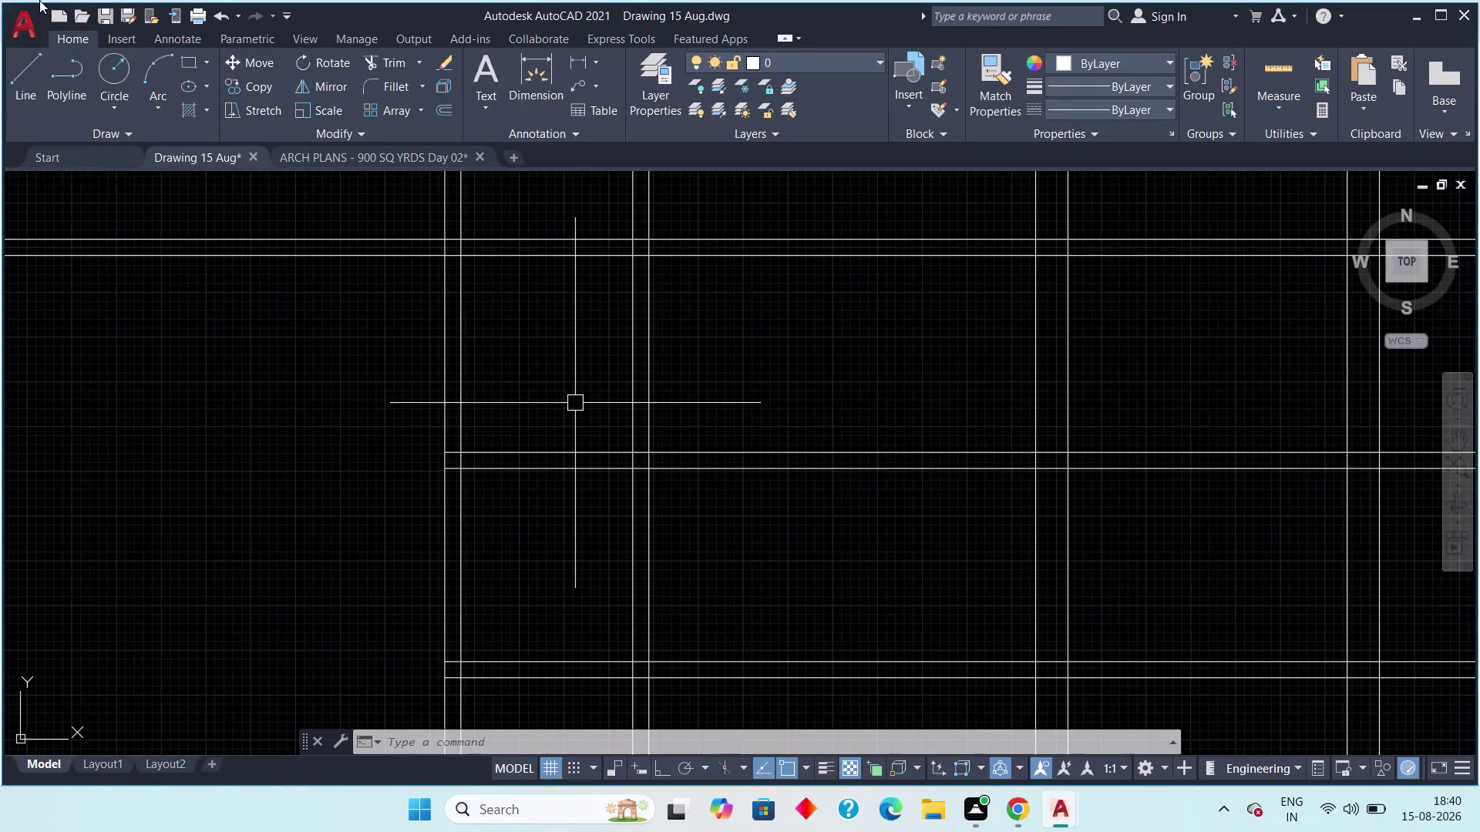
View the ARCH PLANS reference, return to Drawing 15 Aug, and clear active commands.
click(337, 150)
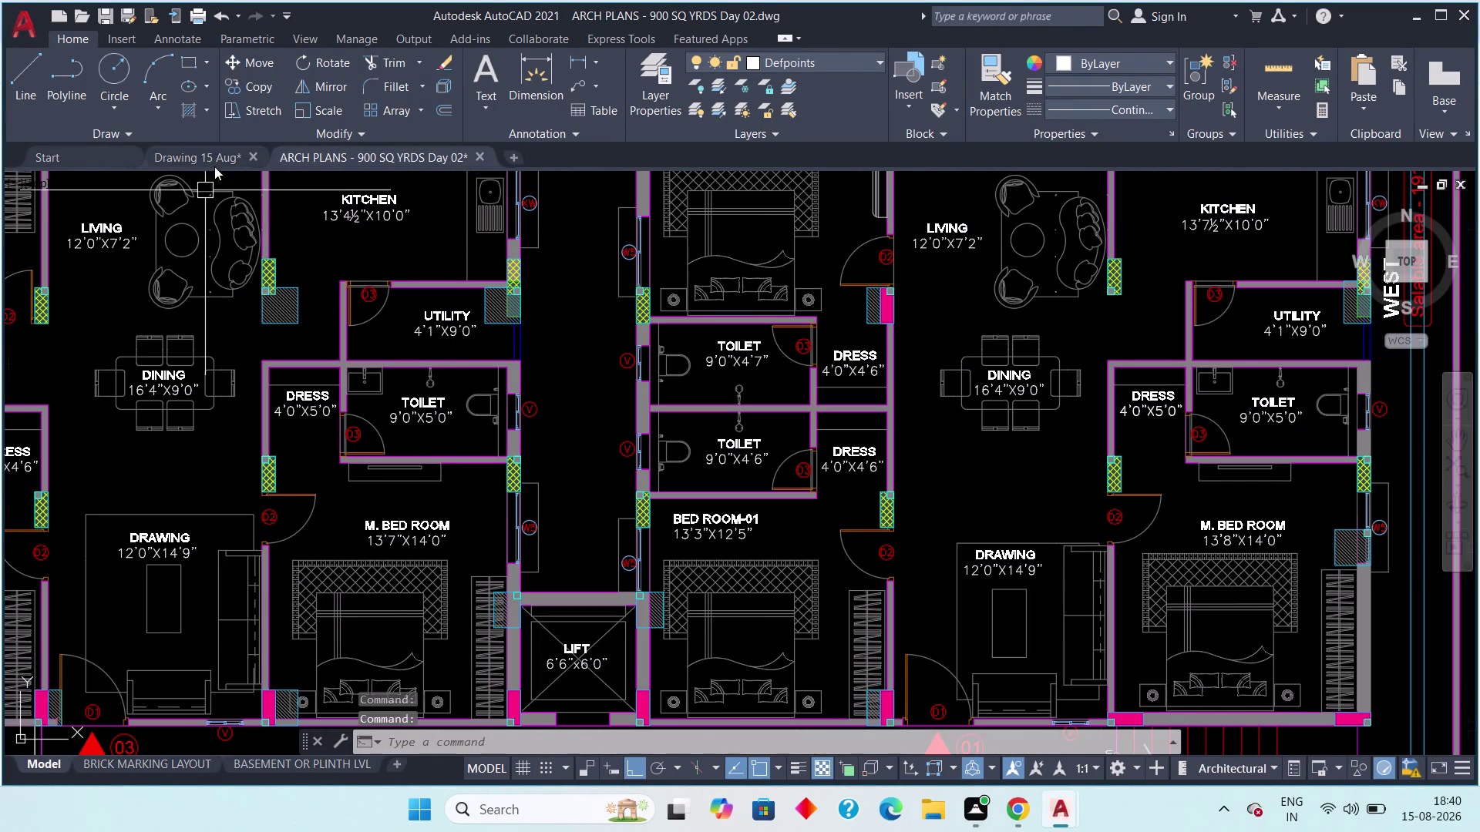
click(202, 149)
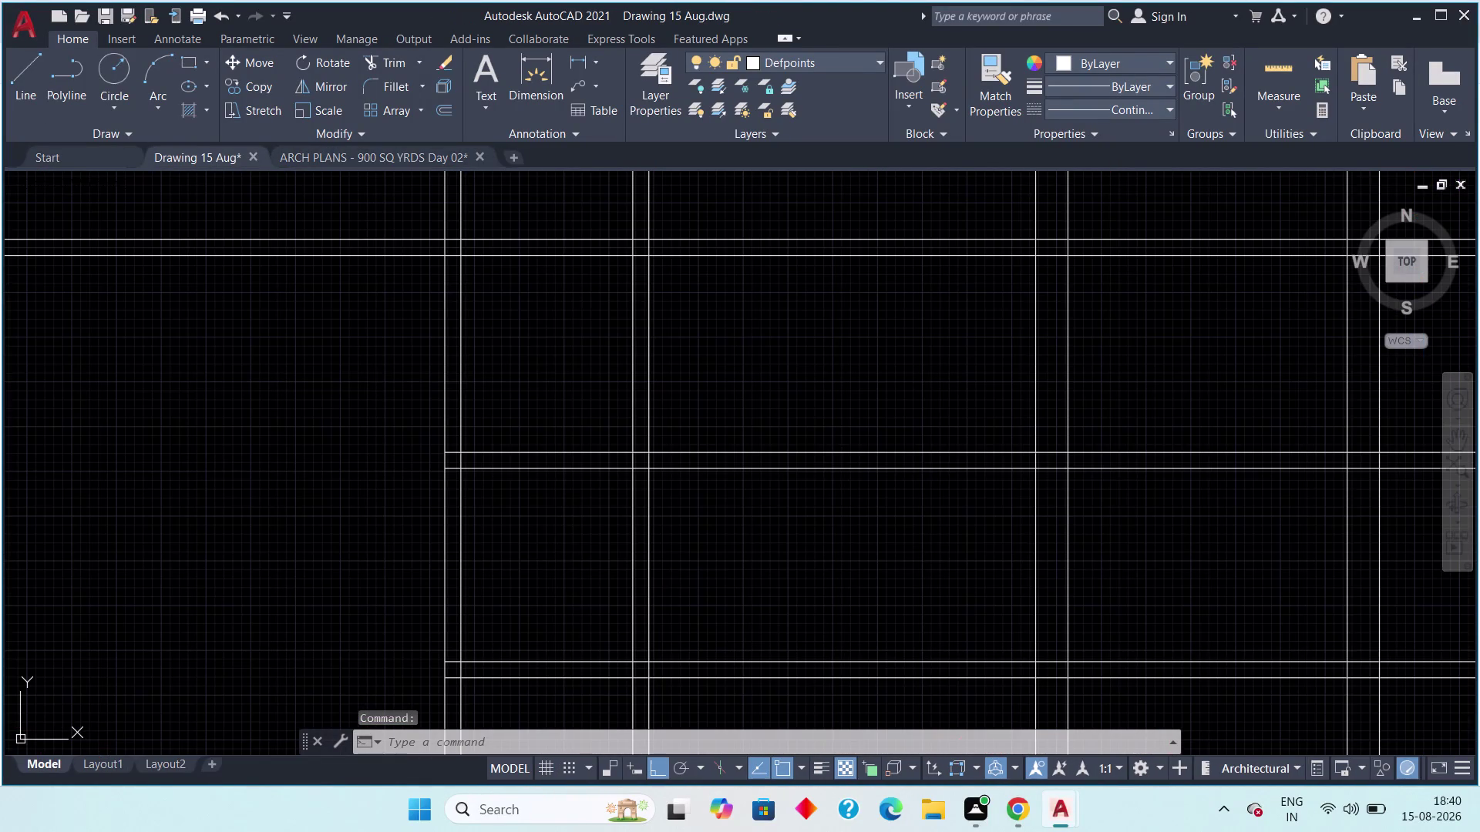
middle_drag(579, 386, 521, 418)
scroll(down, 3)
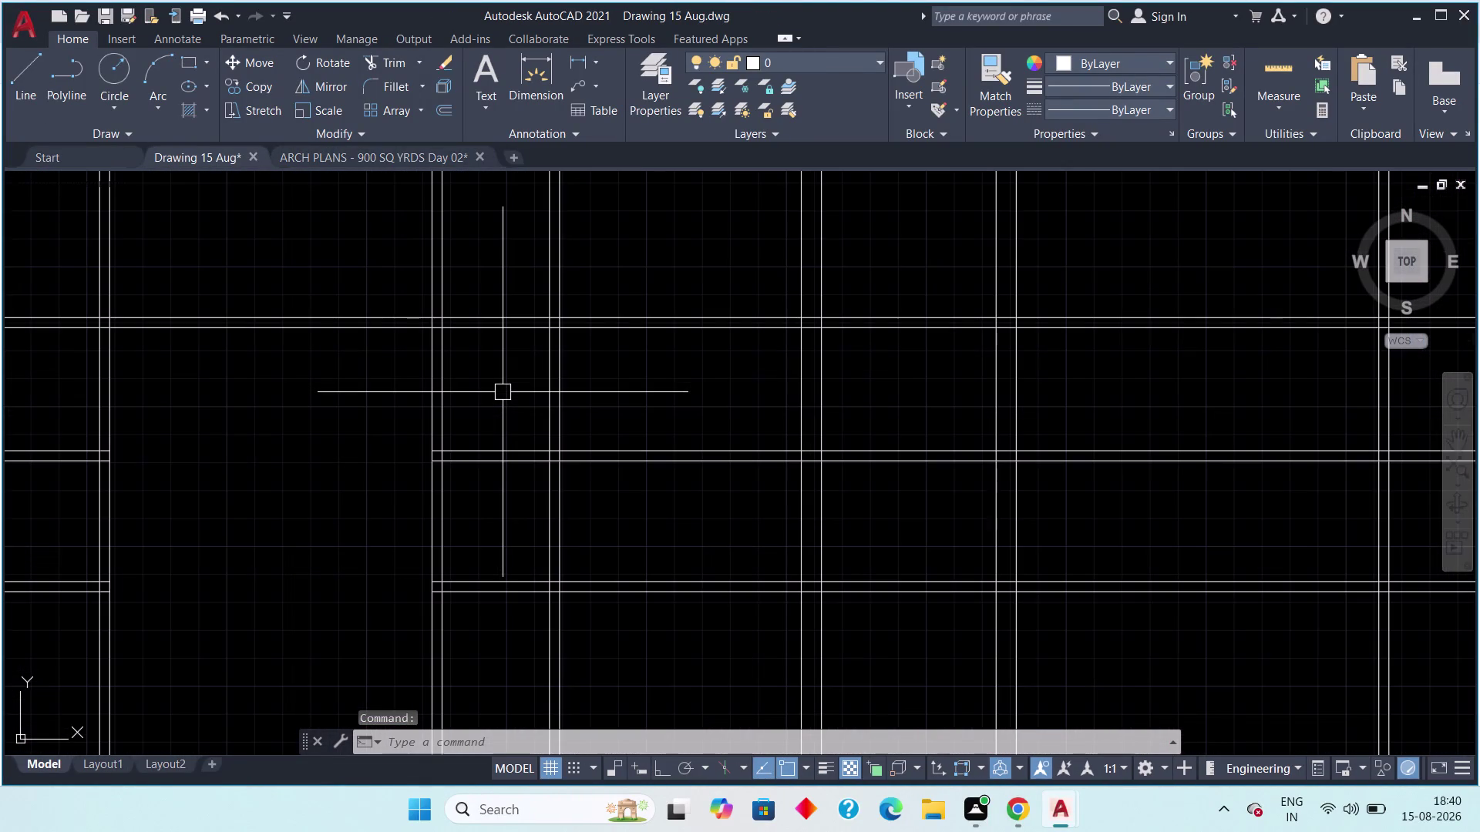
key(Escape)
key(Escape)
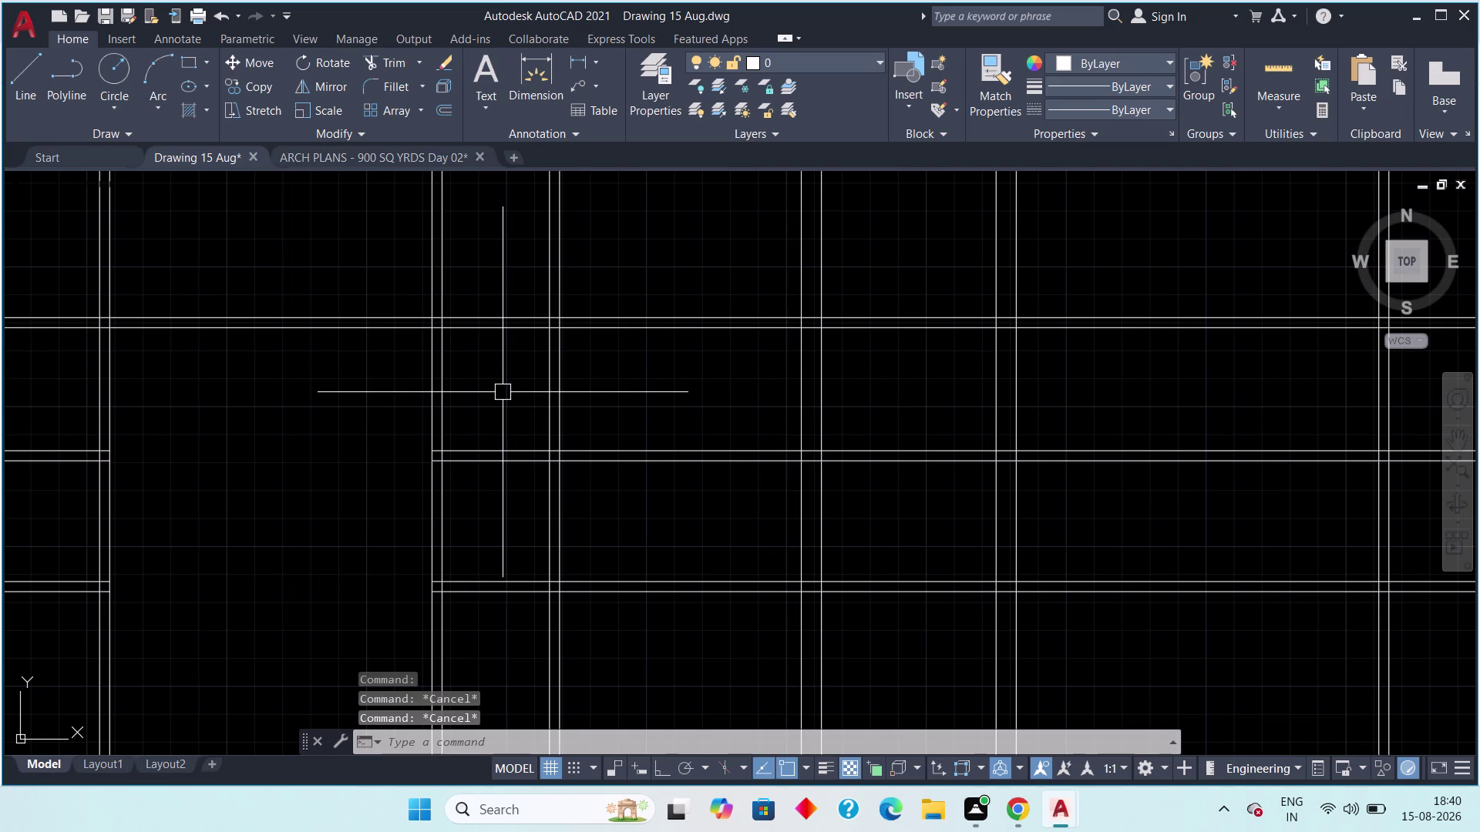
Start TR and fence-trim the crossing wall lines at the first few junctions.
text(tr)
key(space)
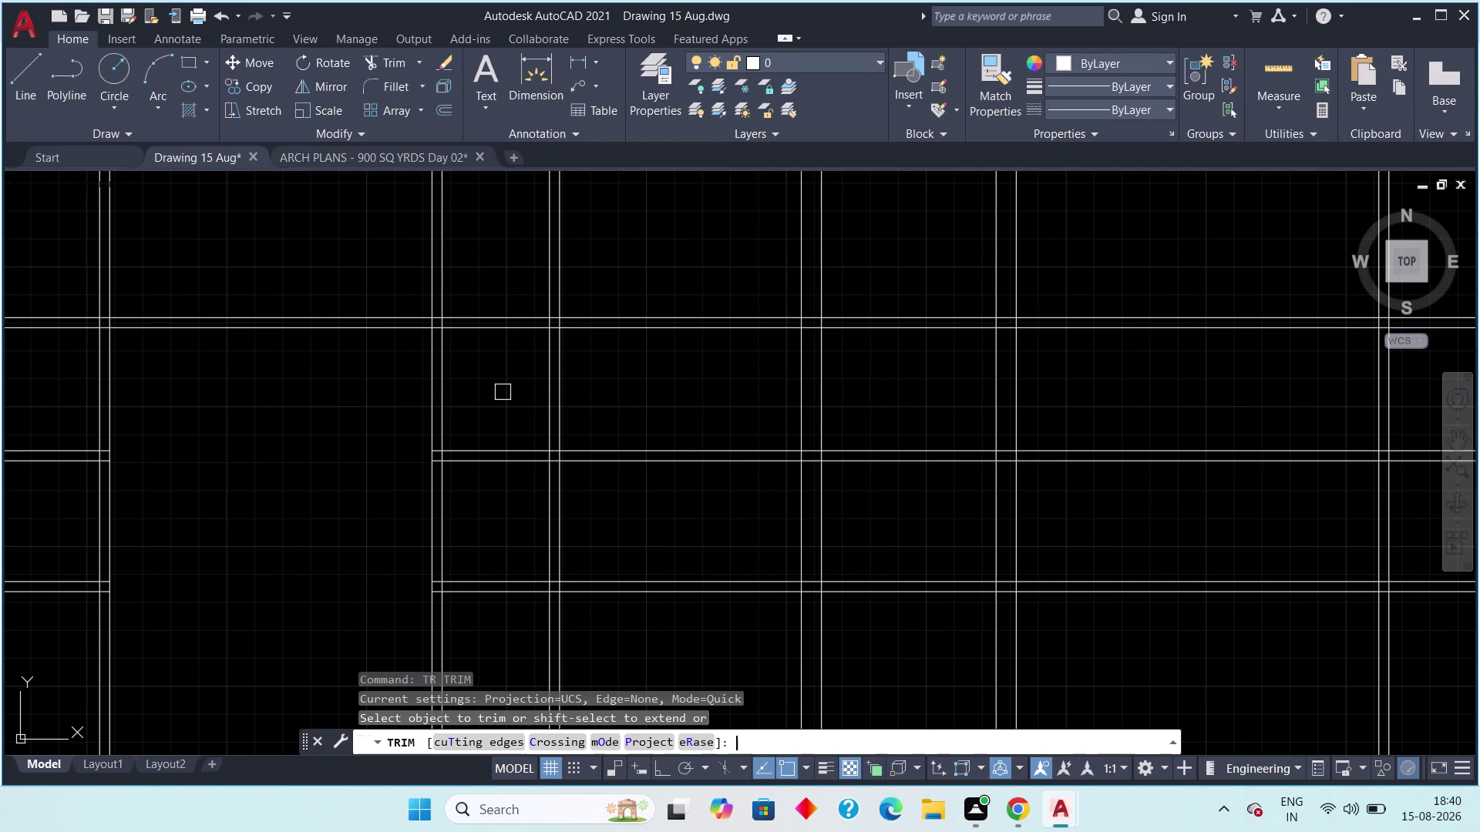
click(497, 286)
click(490, 339)
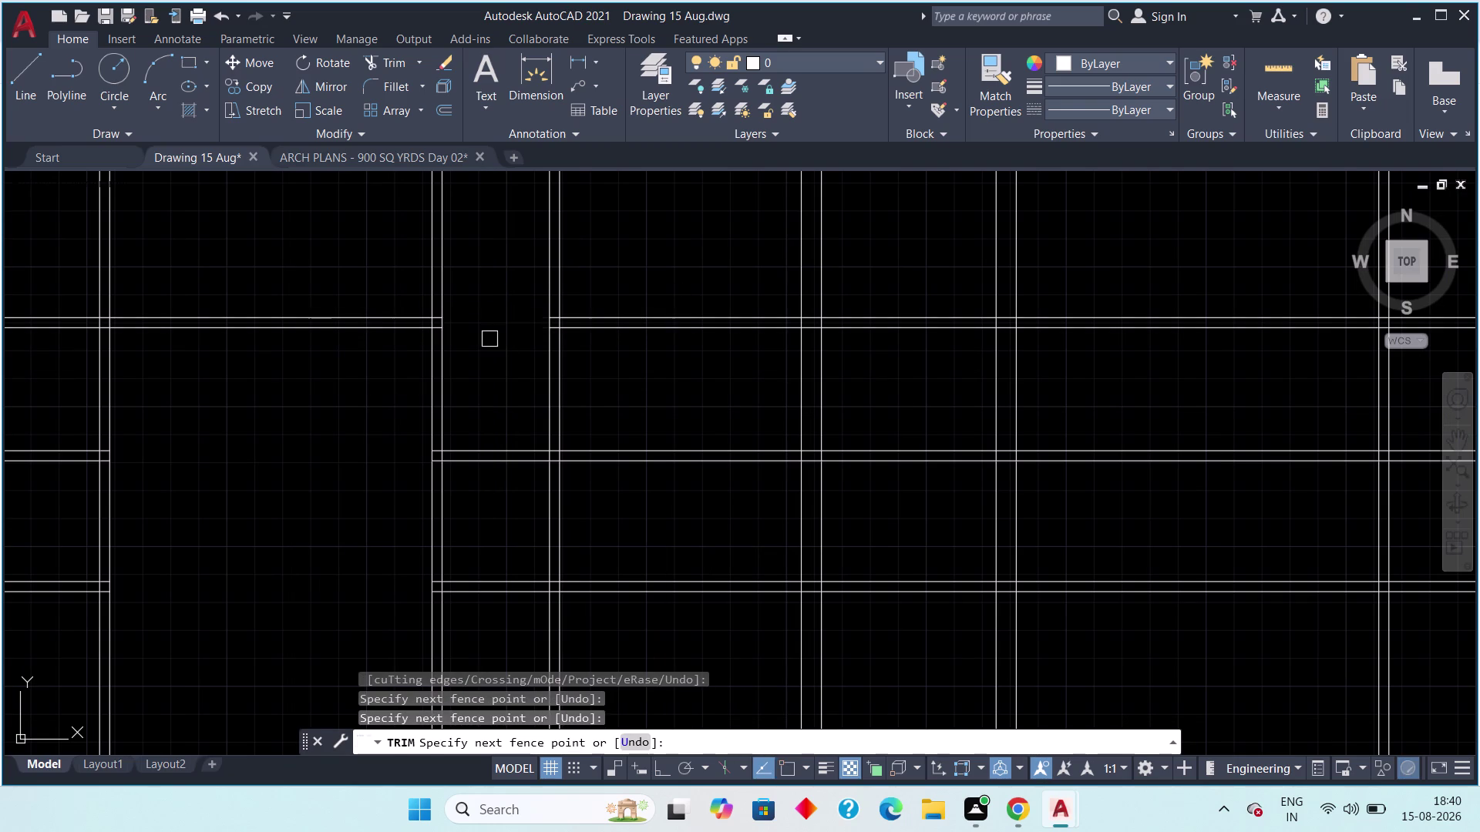
click(496, 517)
click(496, 636)
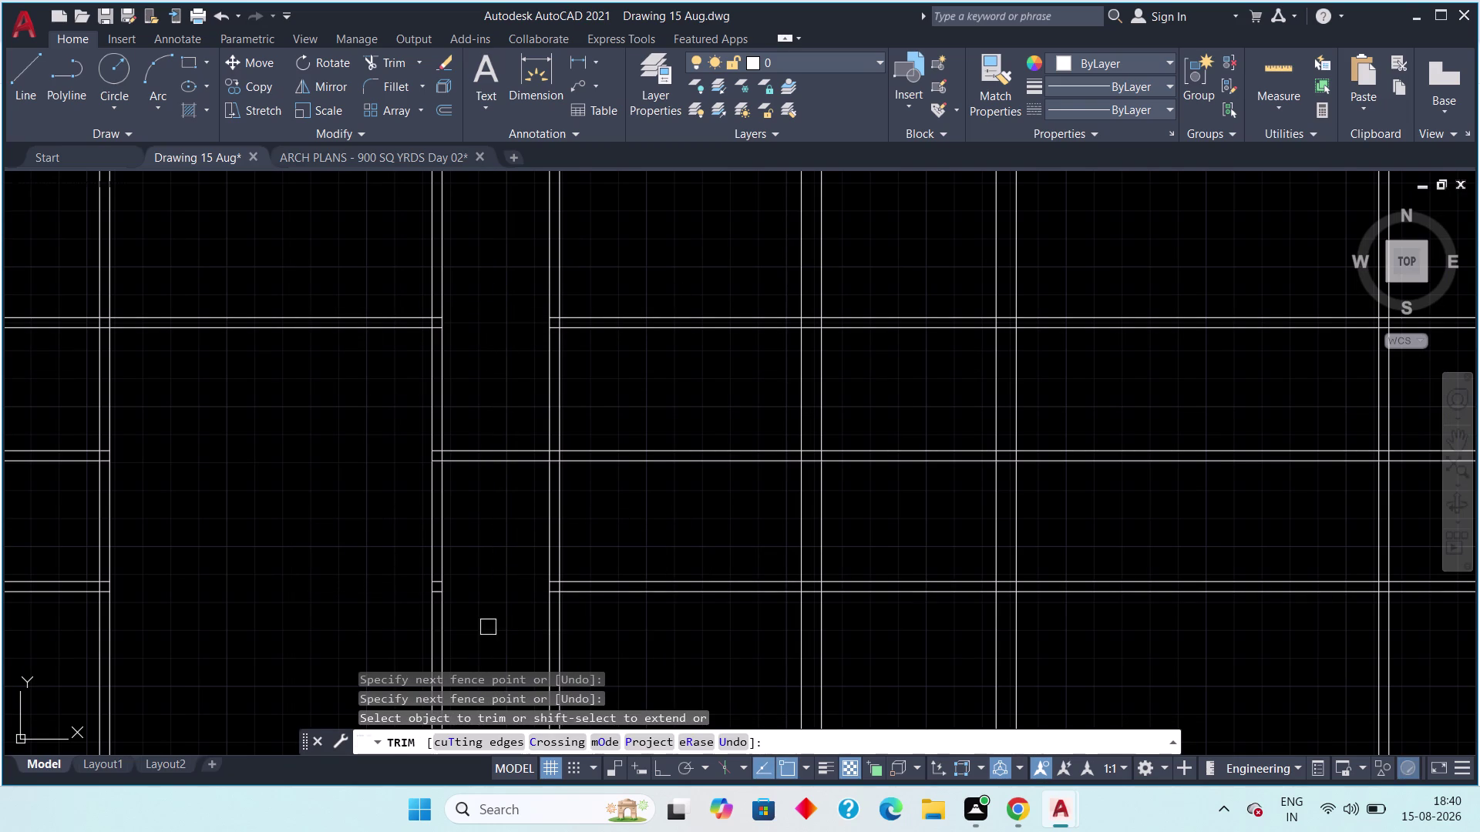
scroll(up, 3)
click(447, 560)
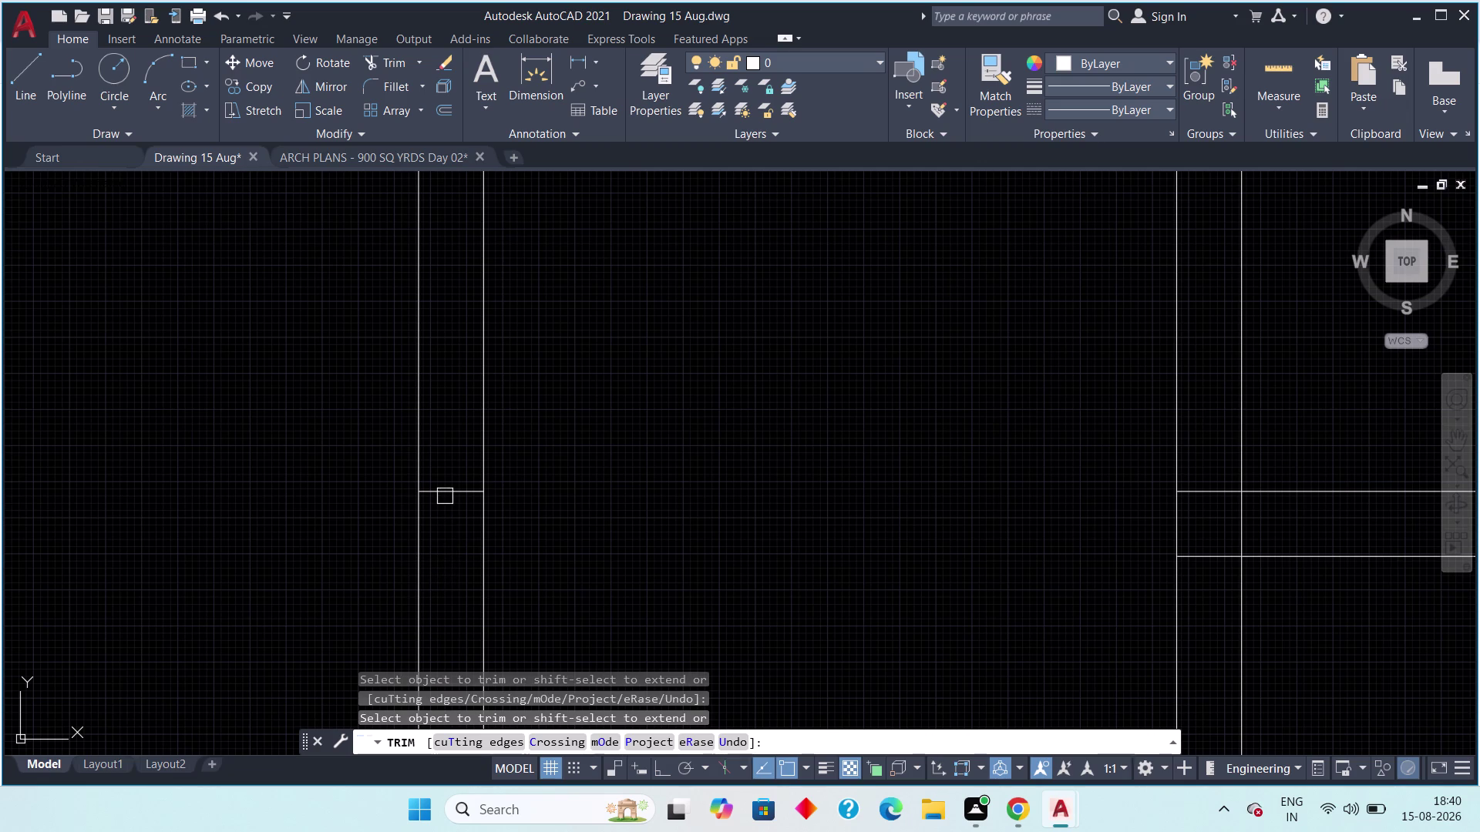
click(444, 493)
scroll(down, 3)
middle_drag(531, 413, 536, 600)
scroll(down, 3)
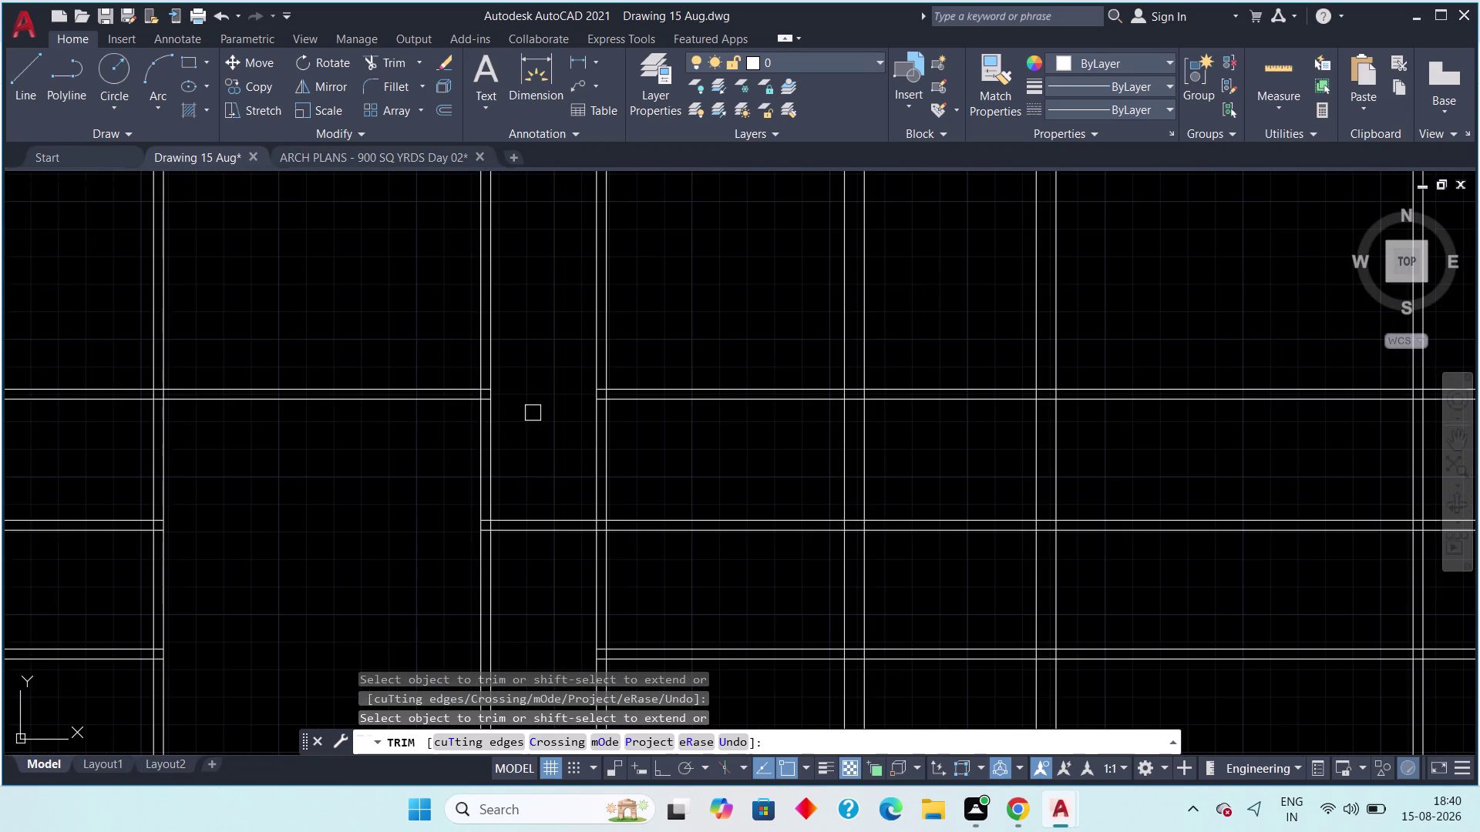
scroll(up, 3)
click(466, 341)
click(465, 383)
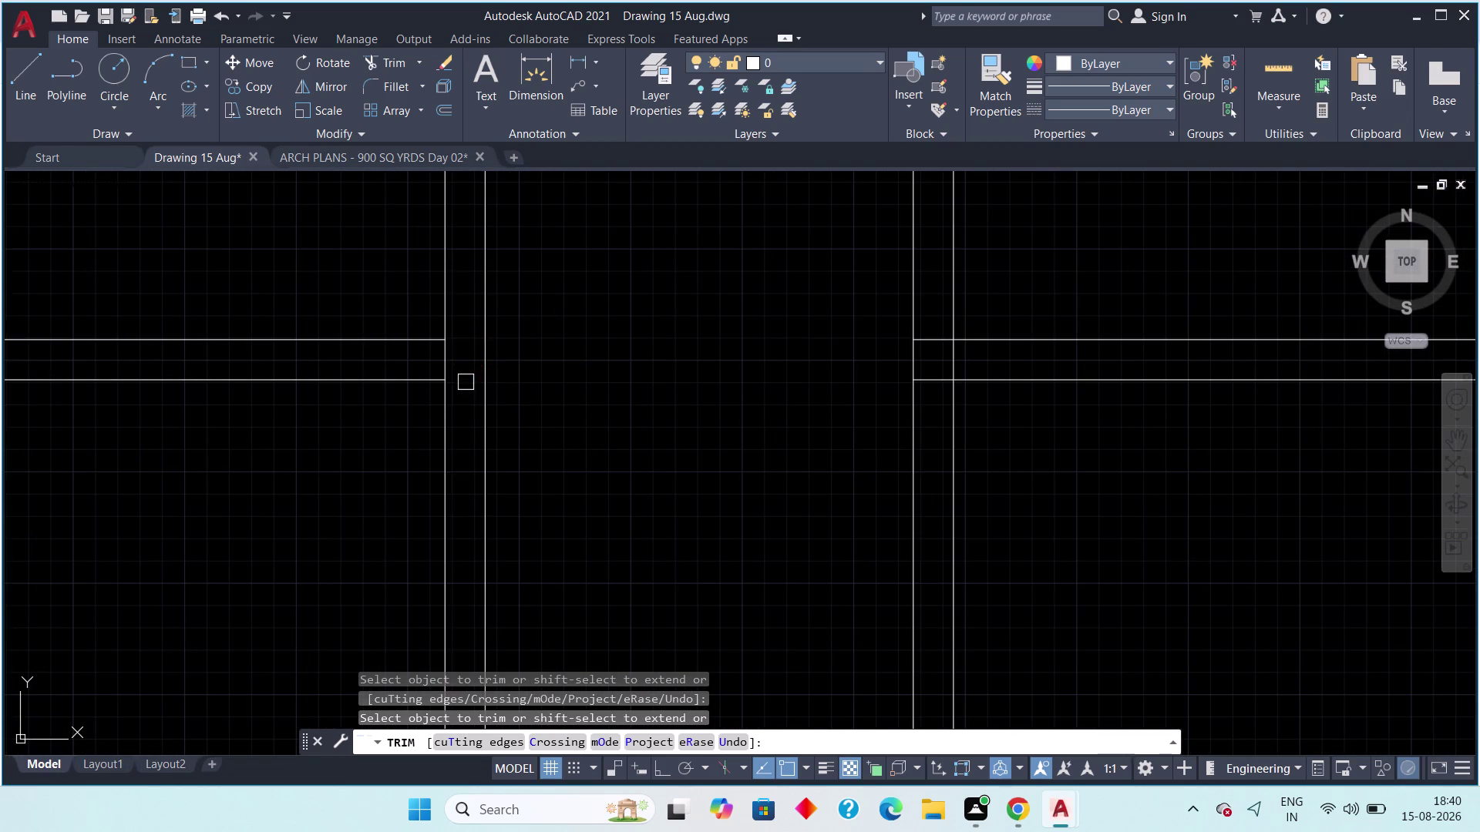
Cut the overlapping wall segments at the next junctions, opening a T-junction.
scroll(down, 3)
middle_drag(543, 460, 571, 390)
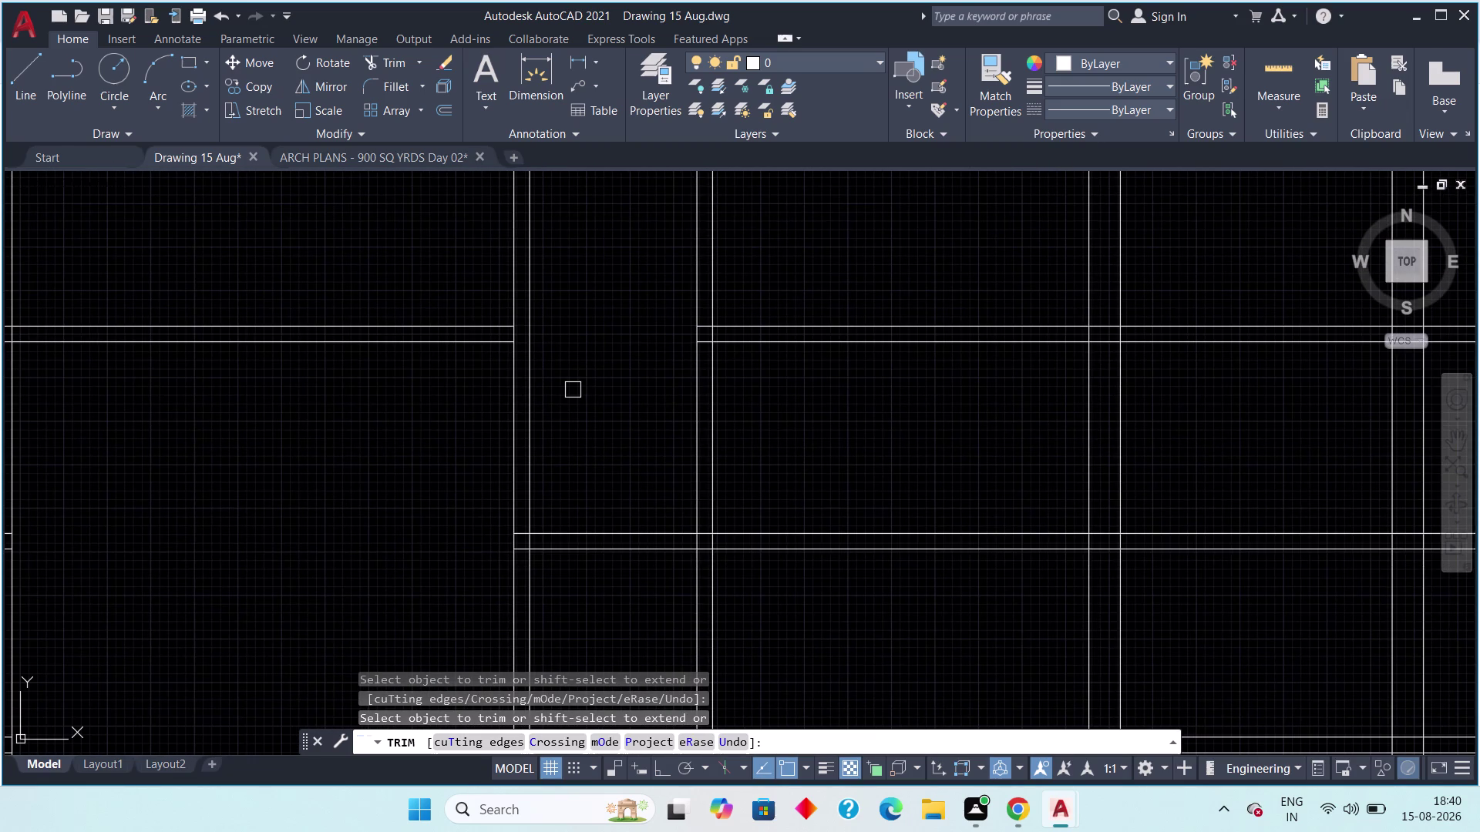
scroll(up, 3)
click(468, 344)
scroll(down, 3)
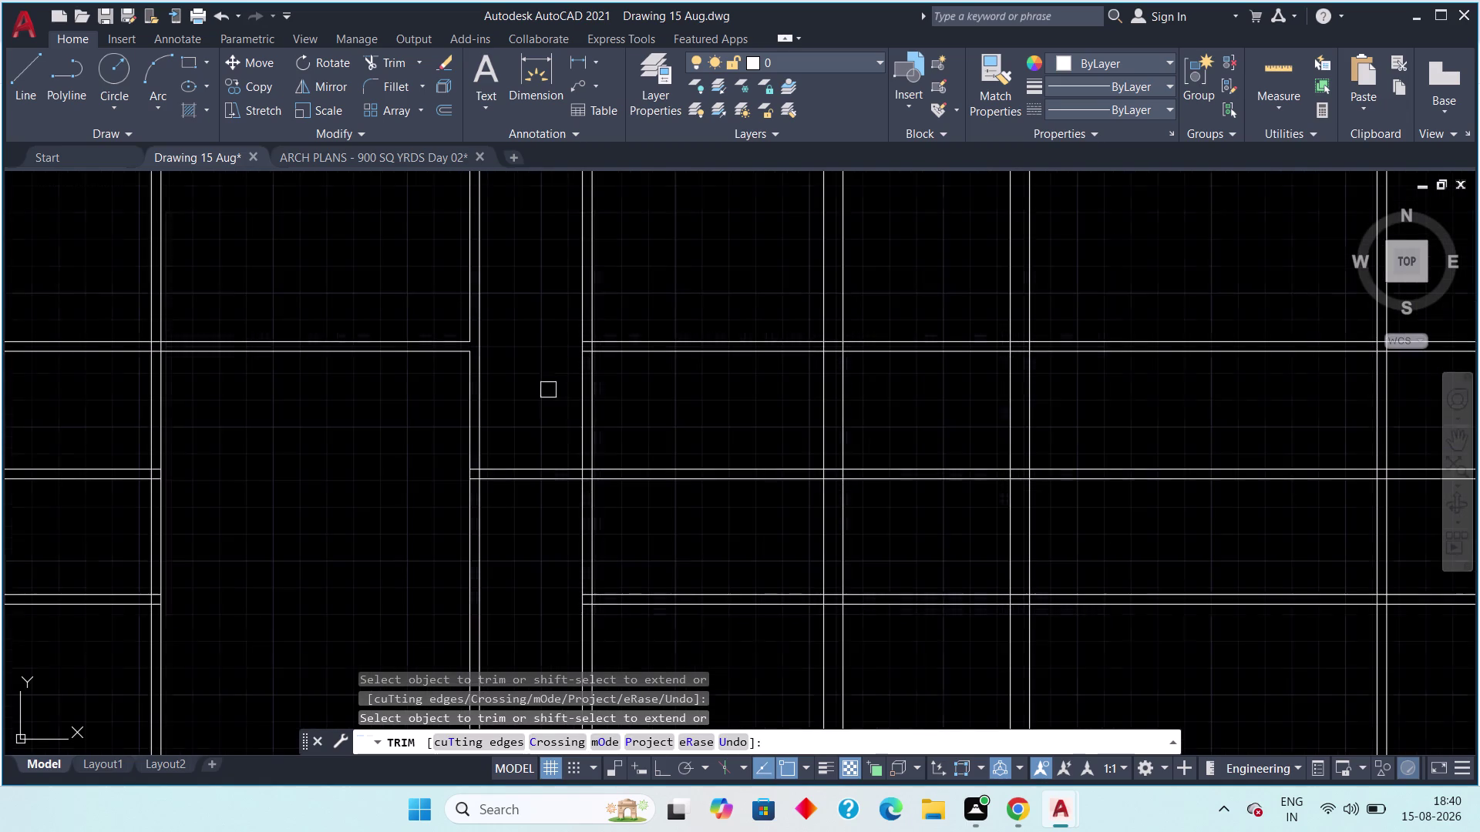
middle_drag(547, 405, 520, 252)
middle_drag(482, 363, 459, 485)
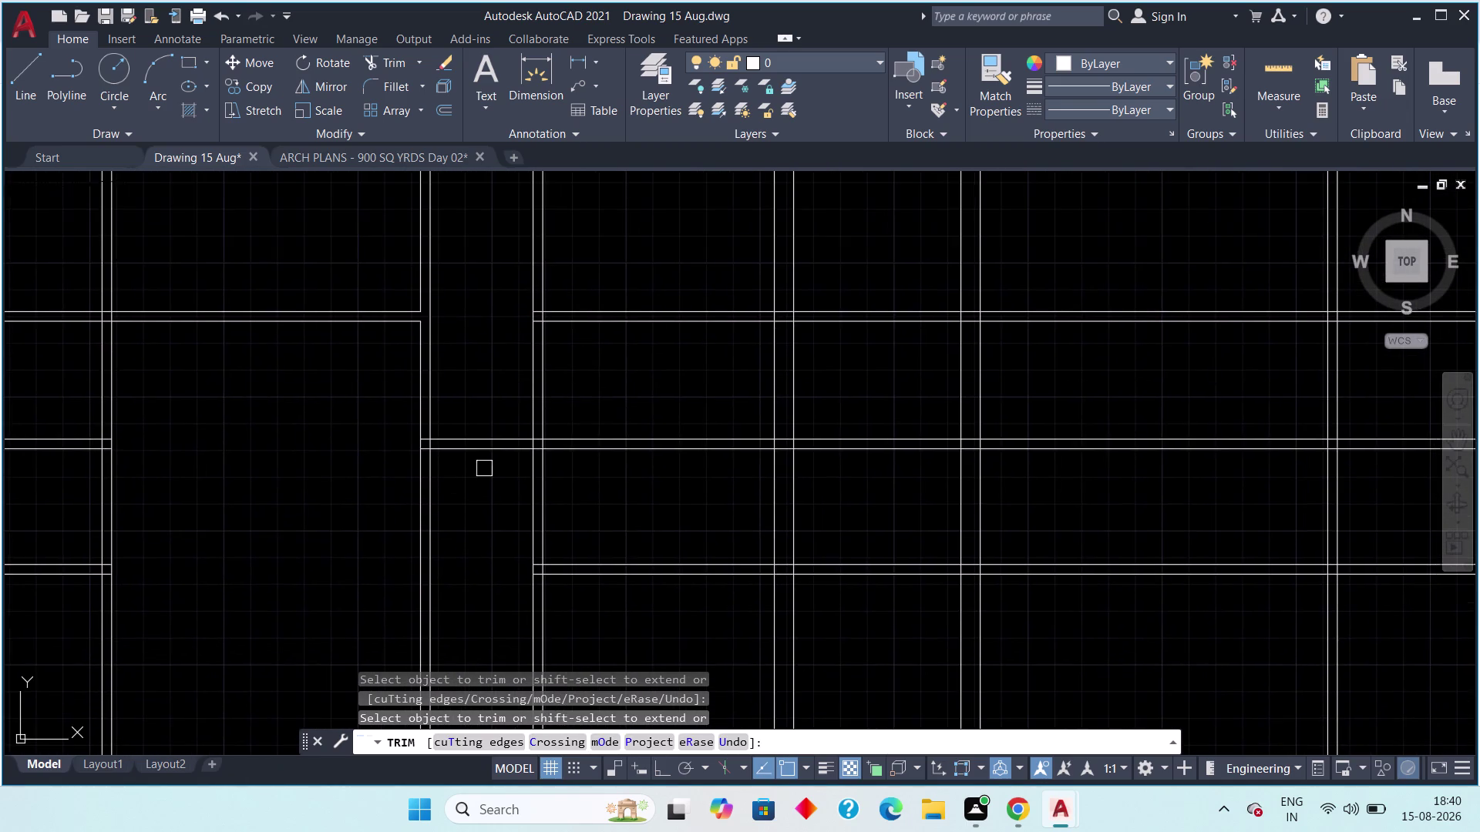
scroll(up, 3)
drag(674, 413, 659, 412)
click(527, 420)
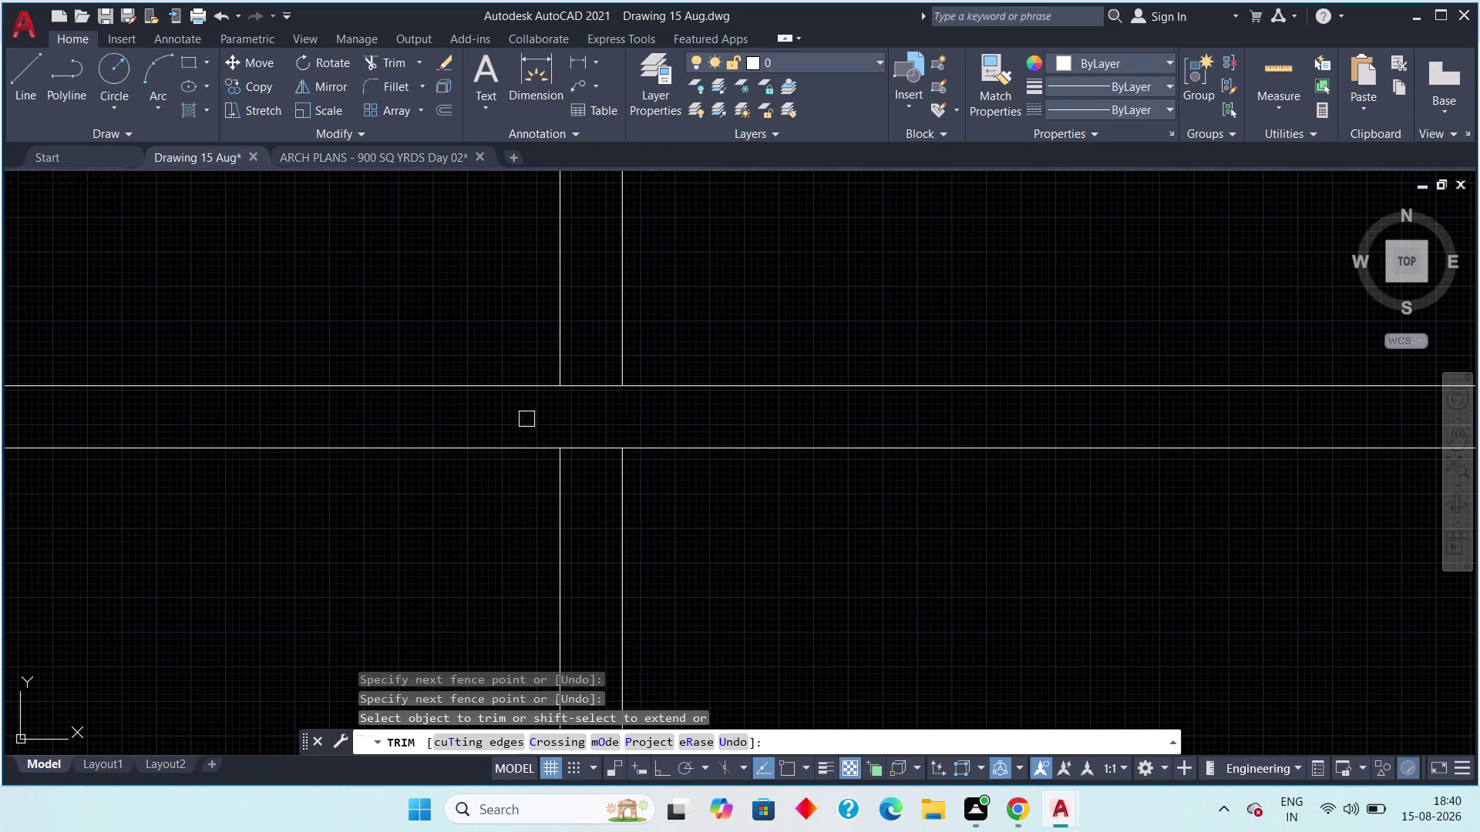
click(585, 345)
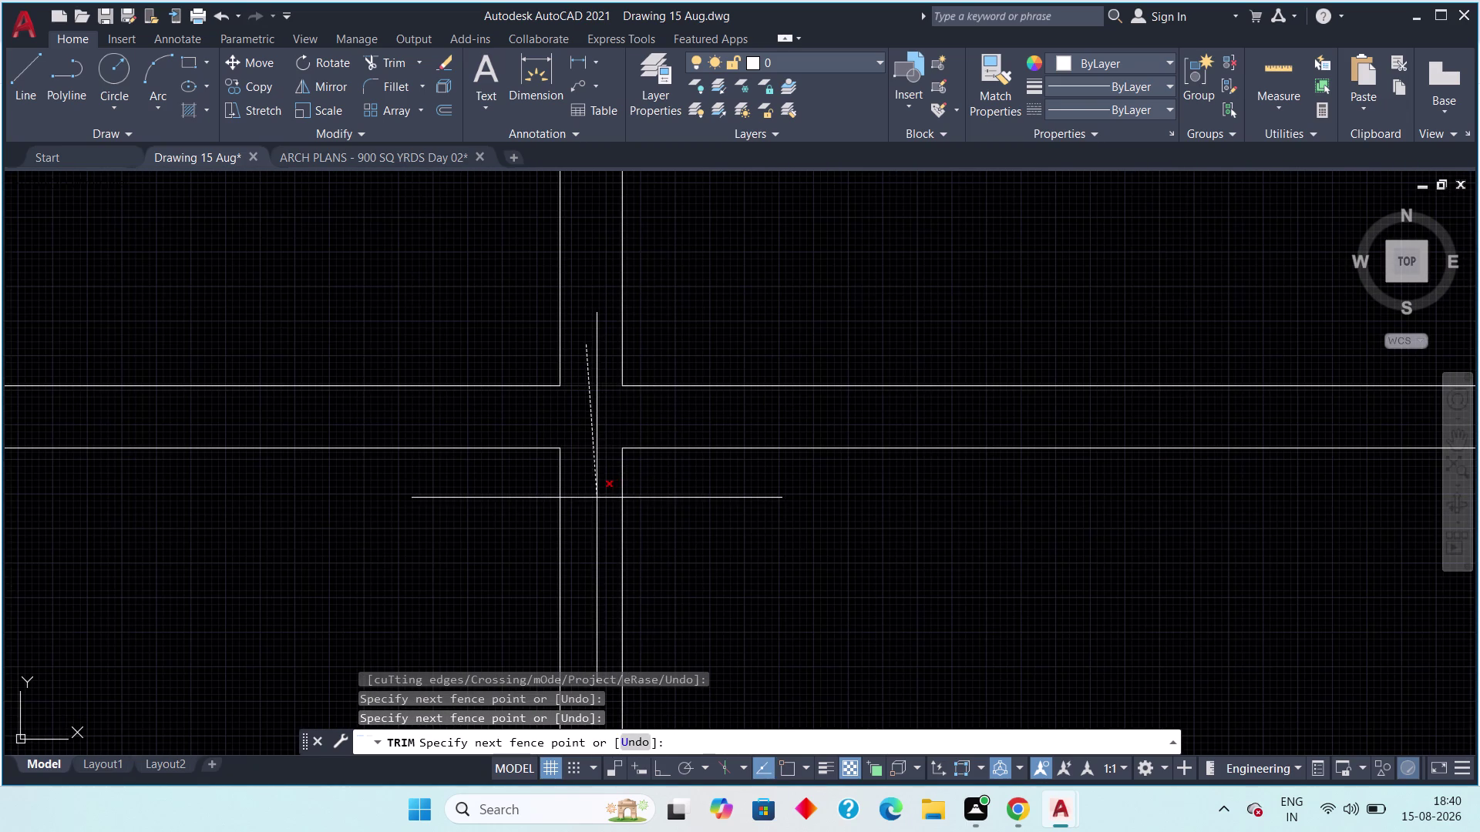
click(596, 498)
scroll(down, 3)
middle_drag(663, 303, 677, 394)
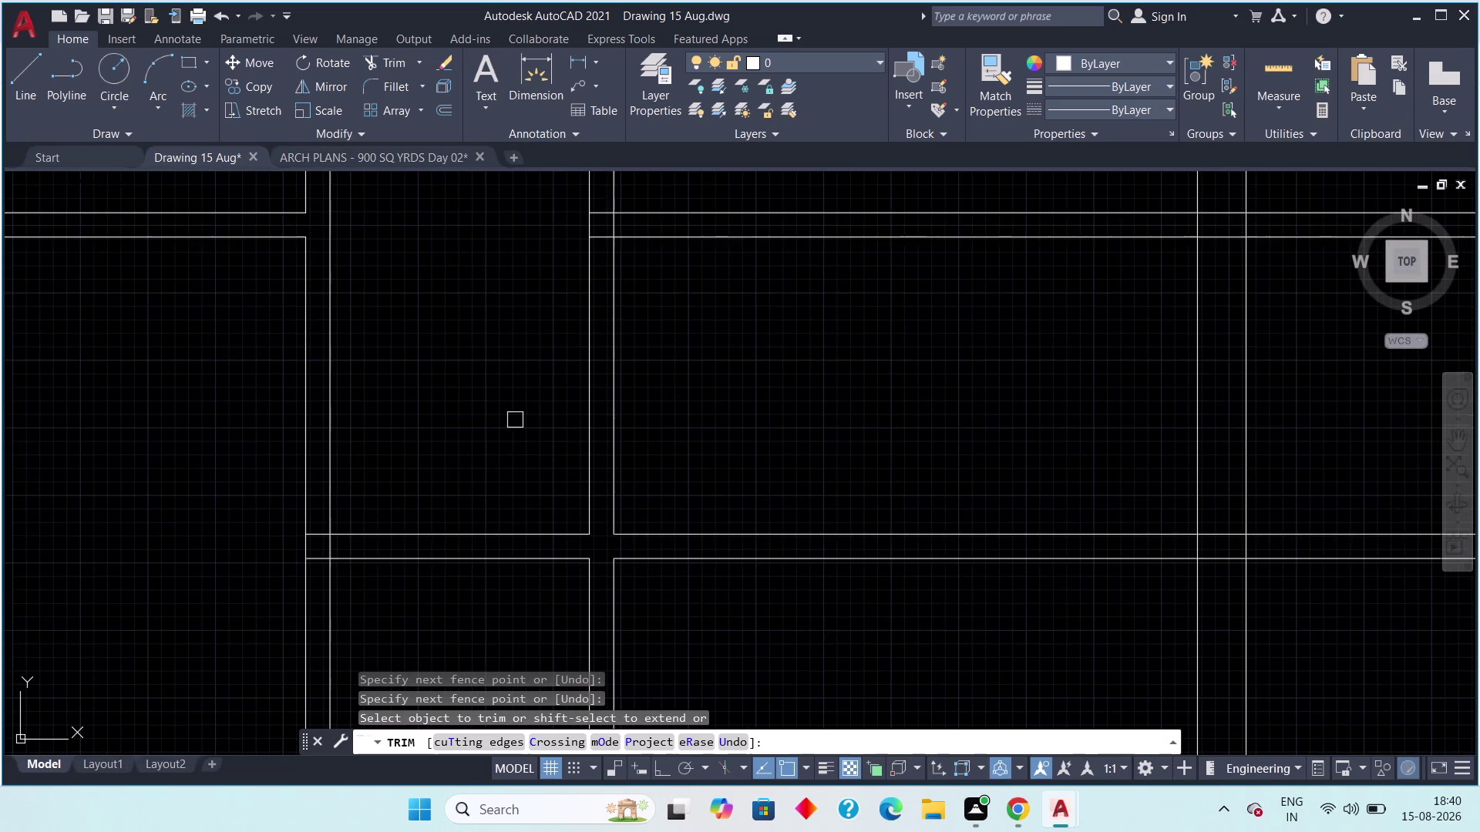
scroll(up, 3)
middle_drag(366, 524, 356, 336)
click(359, 340)
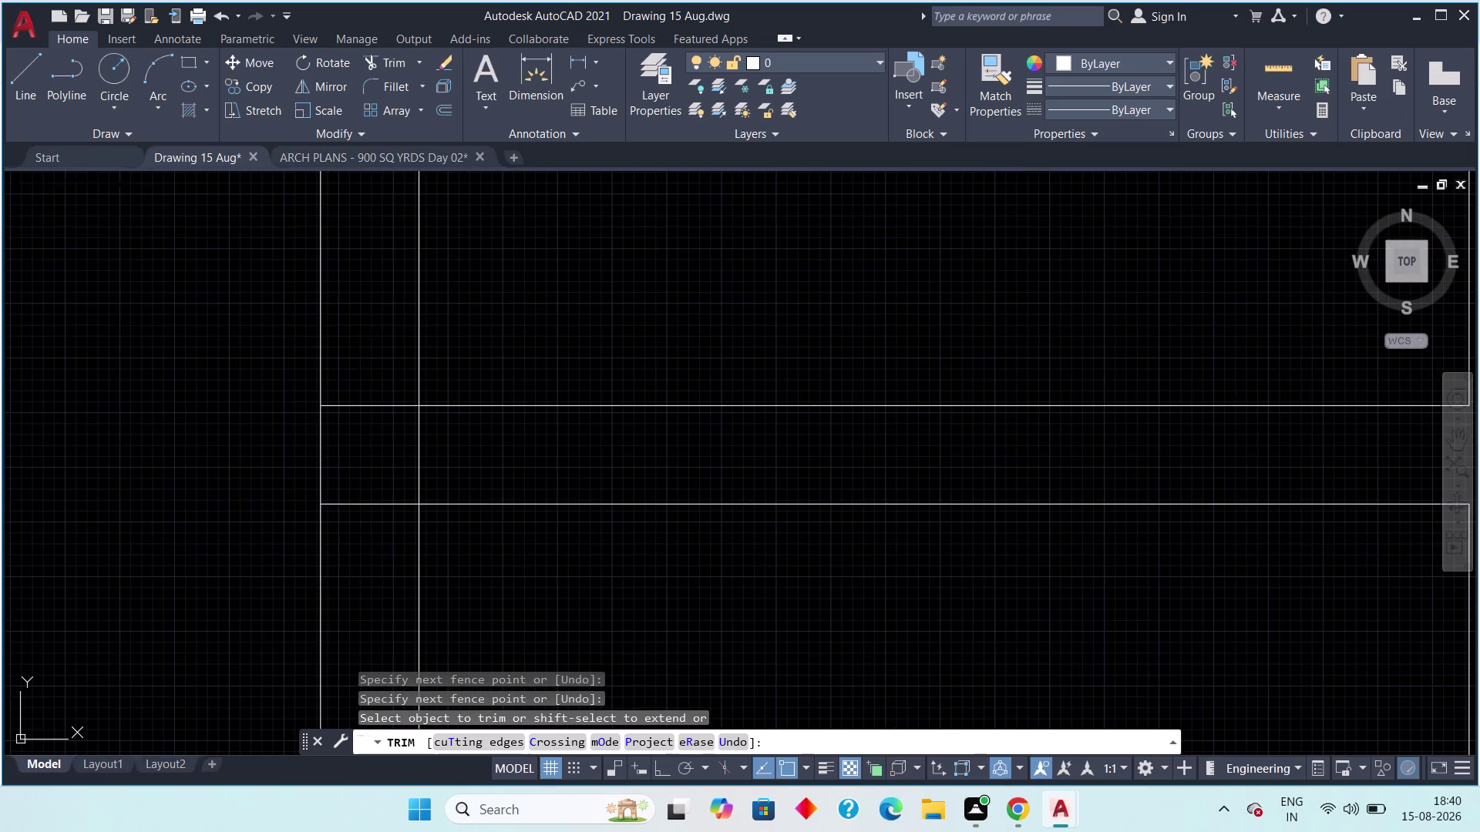
click(365, 536)
click(419, 454)
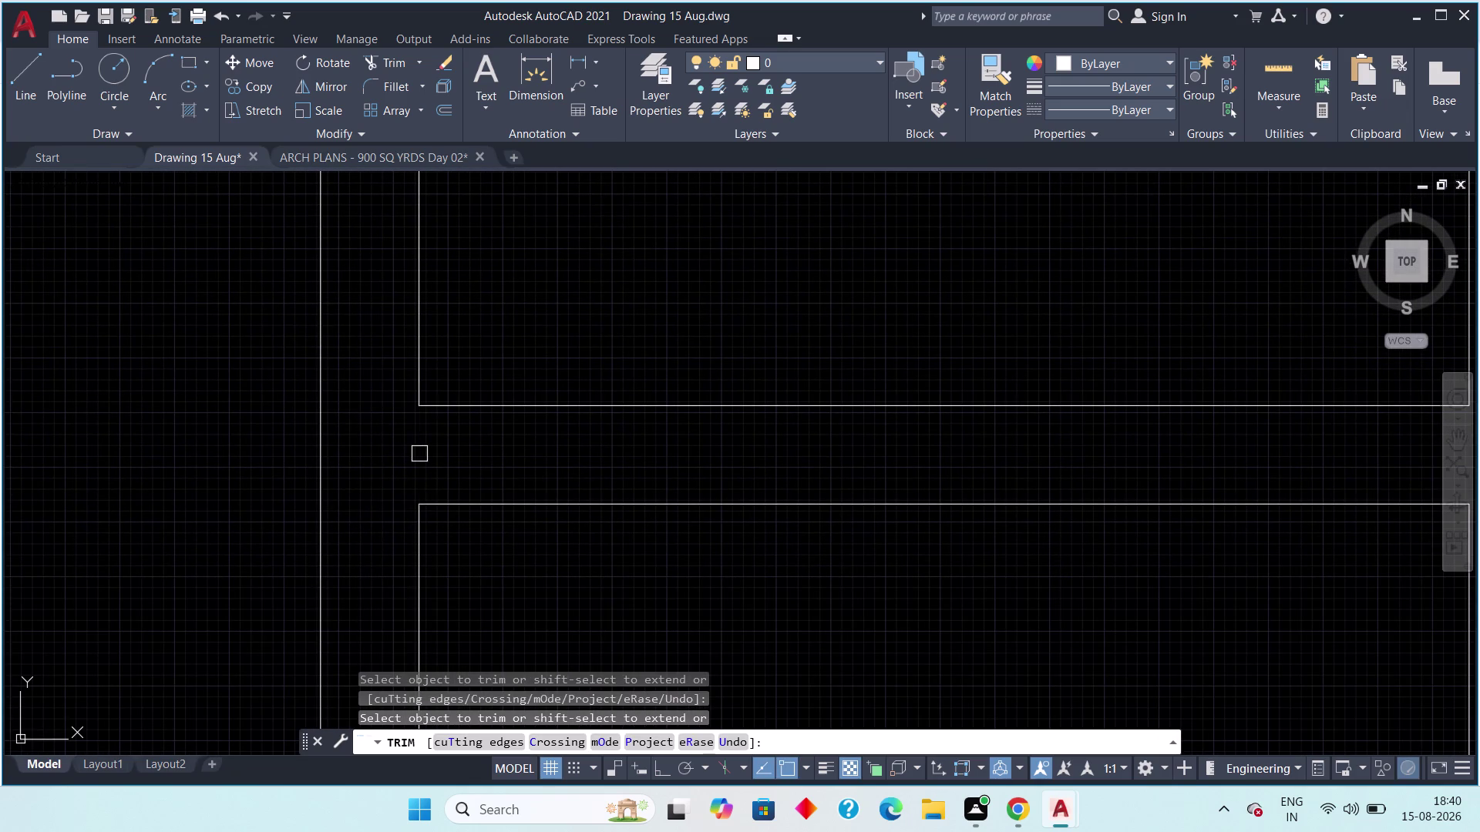
Trim the vertical and crossing segments inside further wall junctions.
scroll(down, 3)
middle_drag(544, 356, 407, 524)
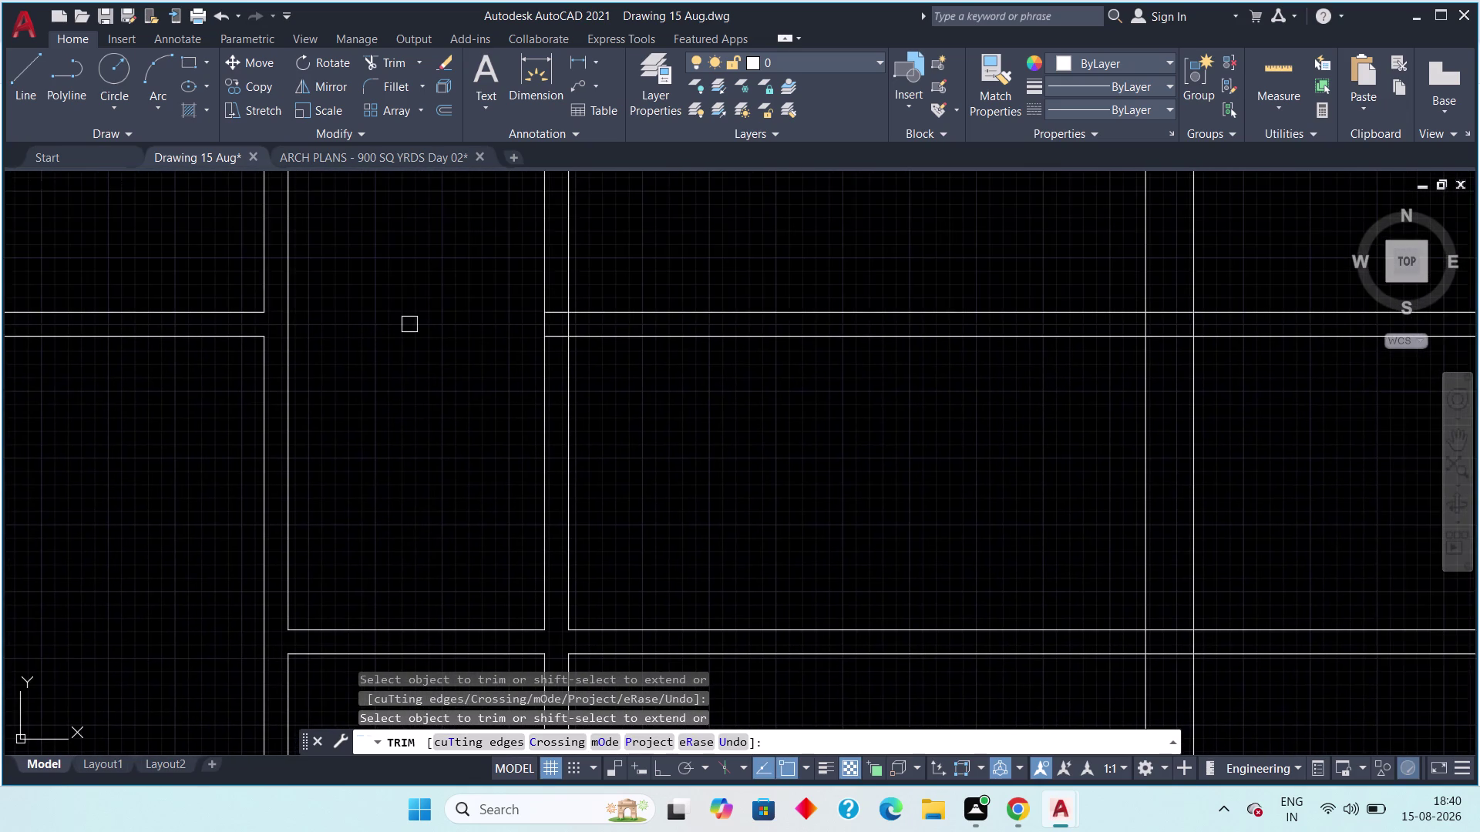
middle_drag(411, 293, 301, 409)
scroll(up, 3)
click(464, 277)
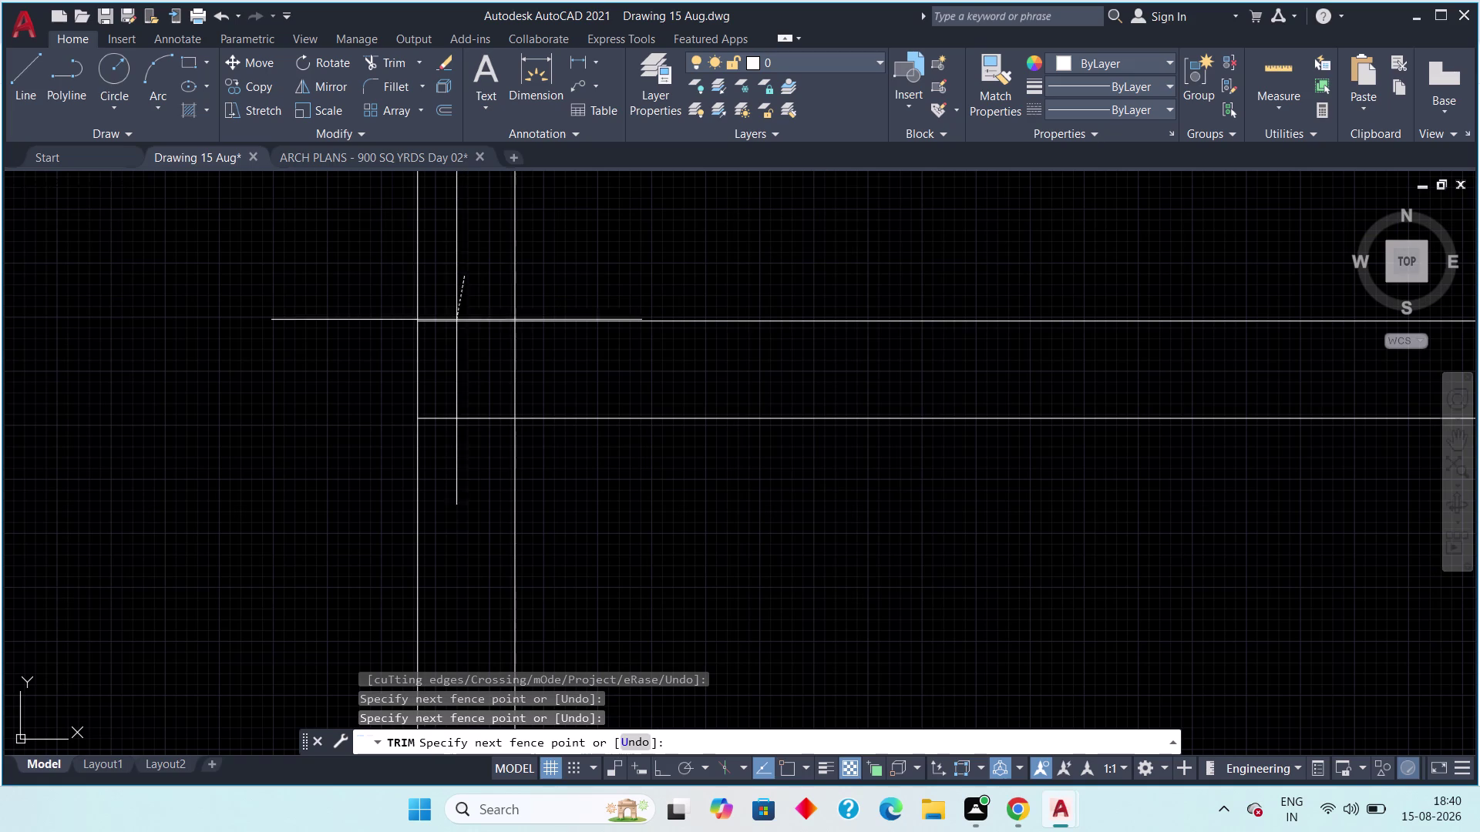
click(465, 447)
click(512, 374)
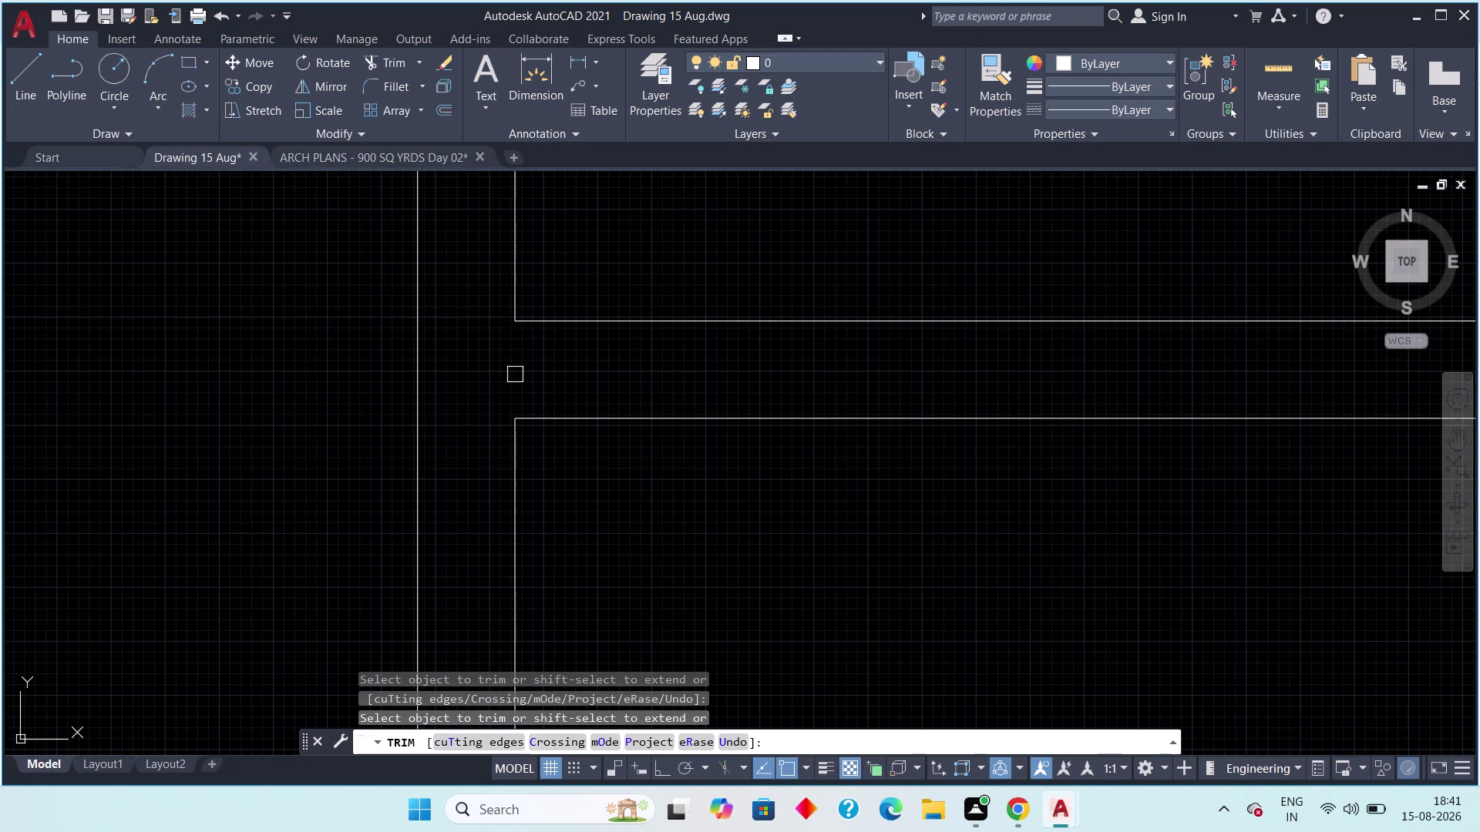
scroll(down, 3)
middle_drag(562, 454, 513, 235)
middle_drag(479, 572, 467, 299)
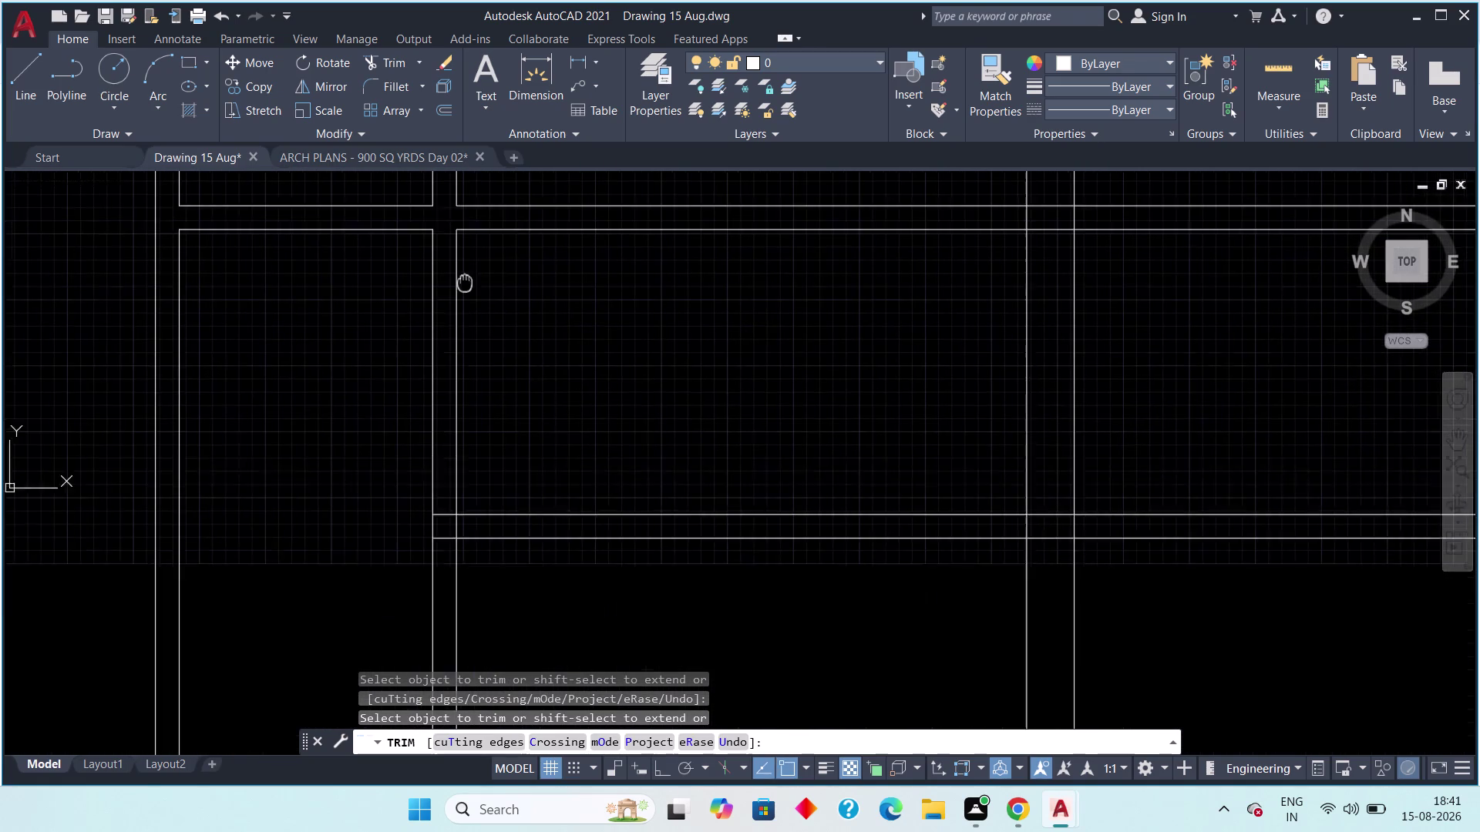
middle_drag(467, 300, 450, 202)
scroll(up, 3)
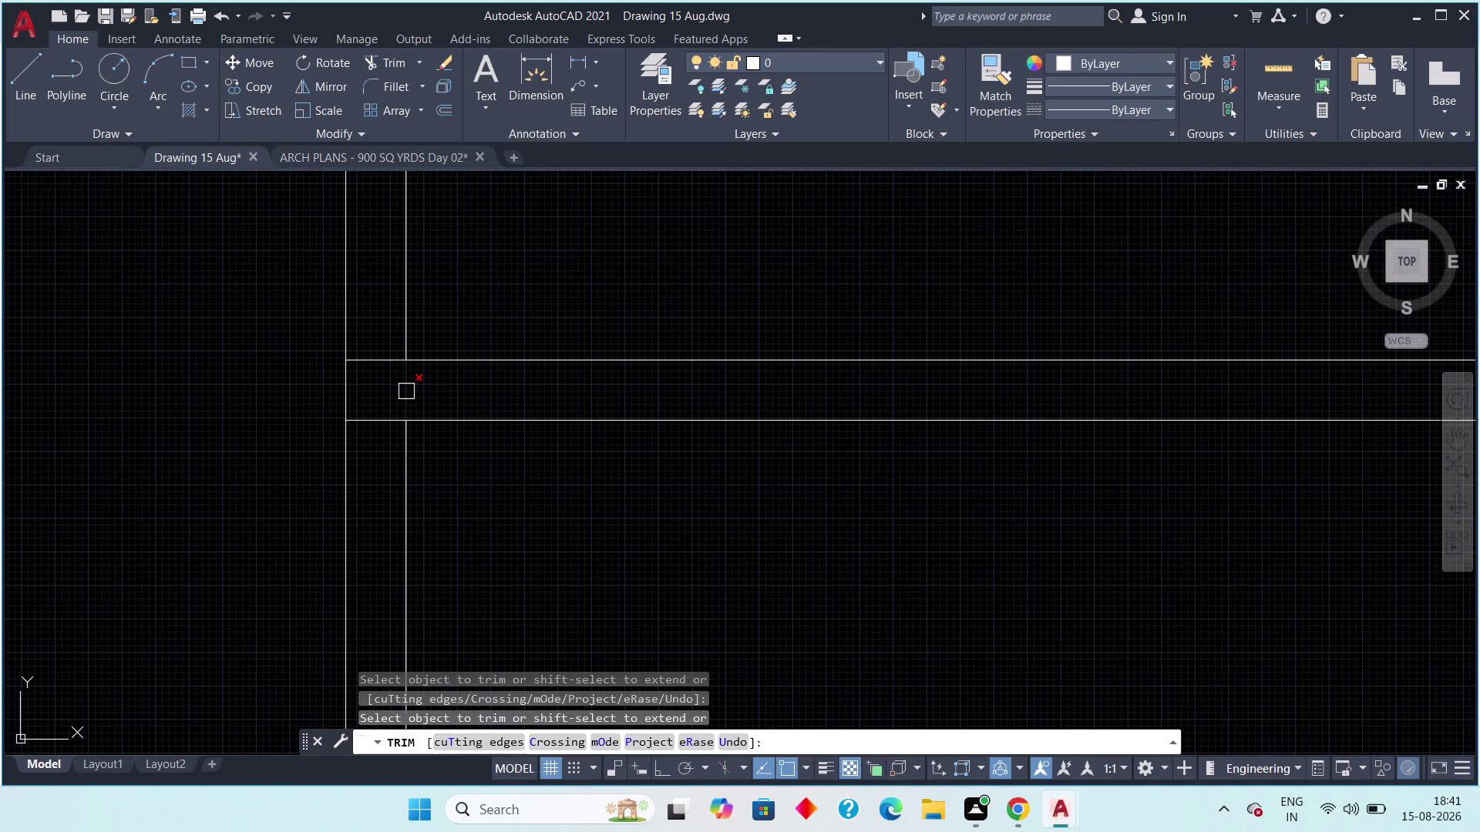
click(408, 390)
click(374, 311)
click(374, 445)
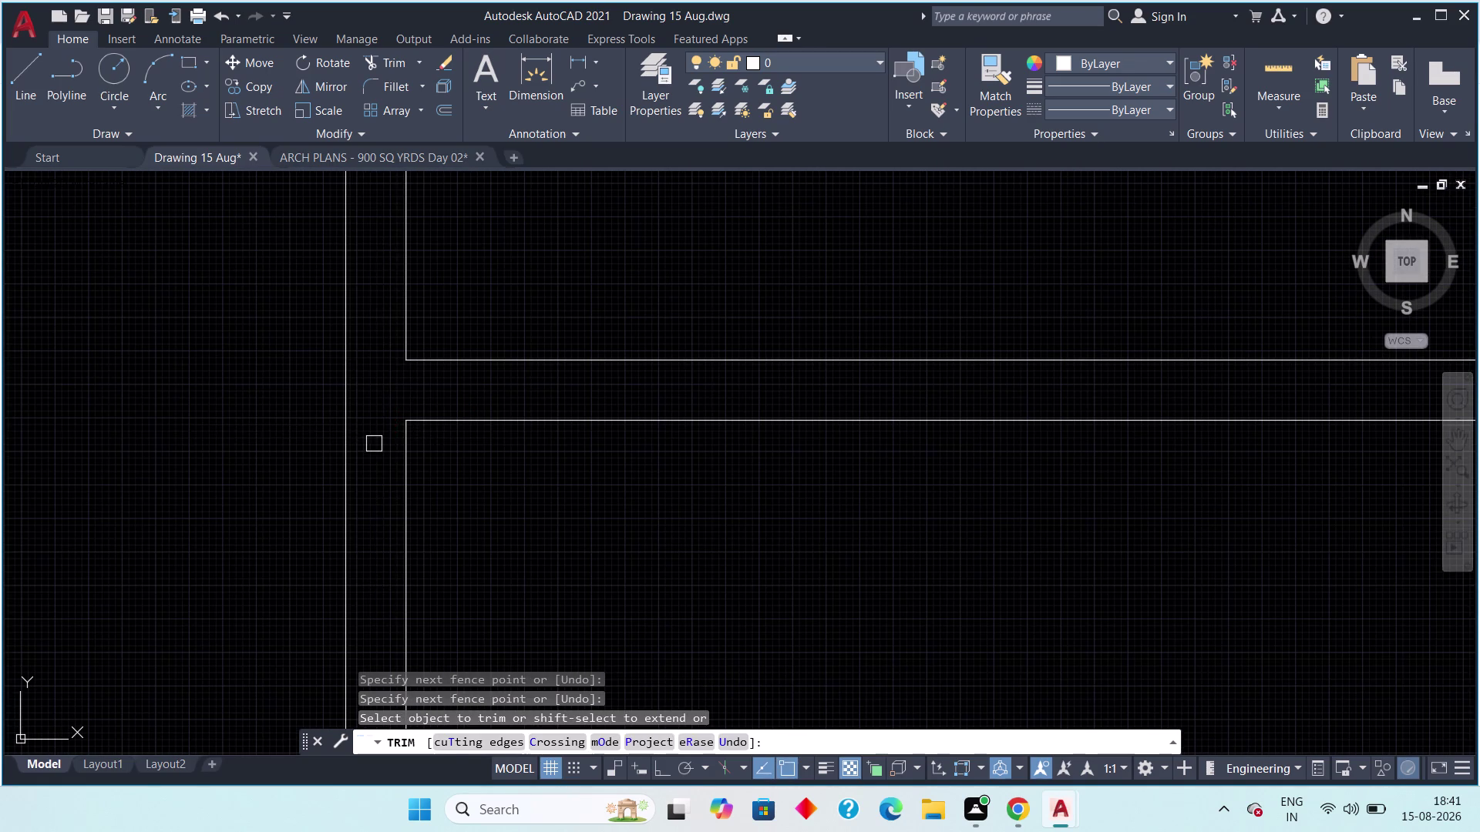
Pan across the wall grid to review the trimmed junctions.
scroll(down, 3)
middle_drag(488, 332, 505, 401)
scroll(down, 3)
middle_drag(495, 389, 514, 451)
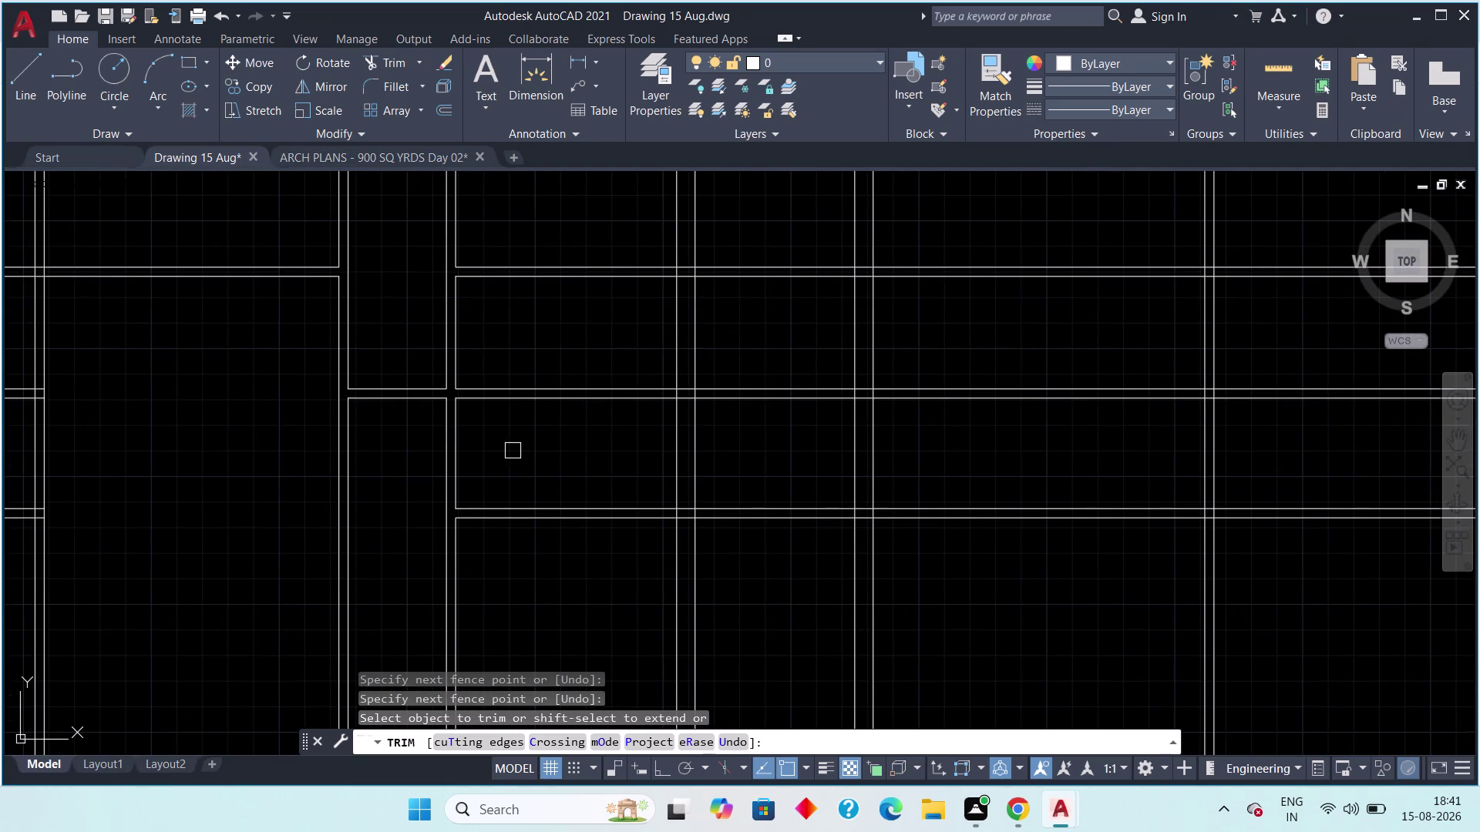
middle_drag(555, 450, 549, 498)
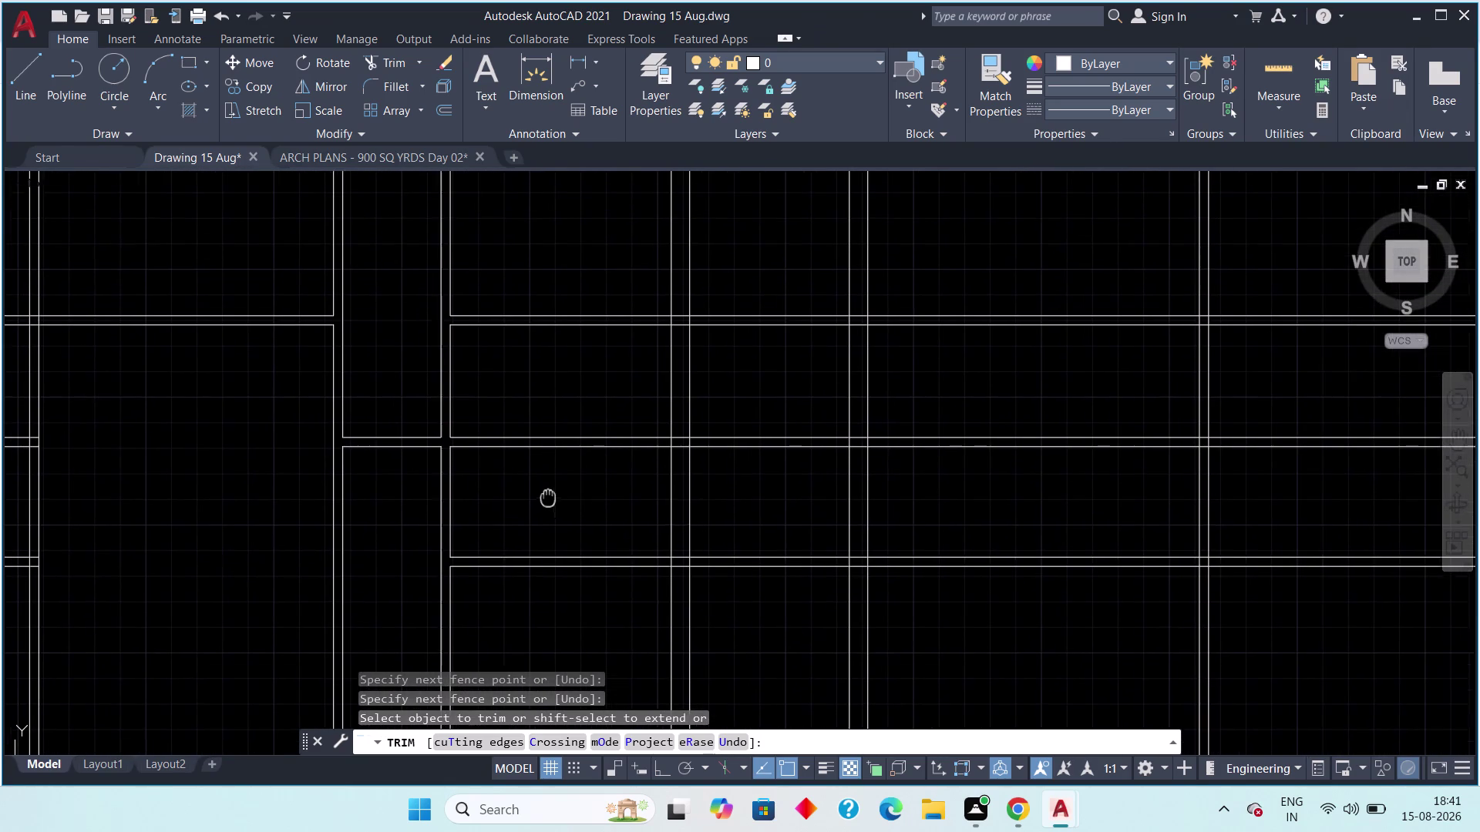
middle_drag(549, 497, 546, 499)
middle_drag(528, 385, 572, 464)
Fence-trim the overlapping wall lines at the next several junctions.
scroll(down, 3)
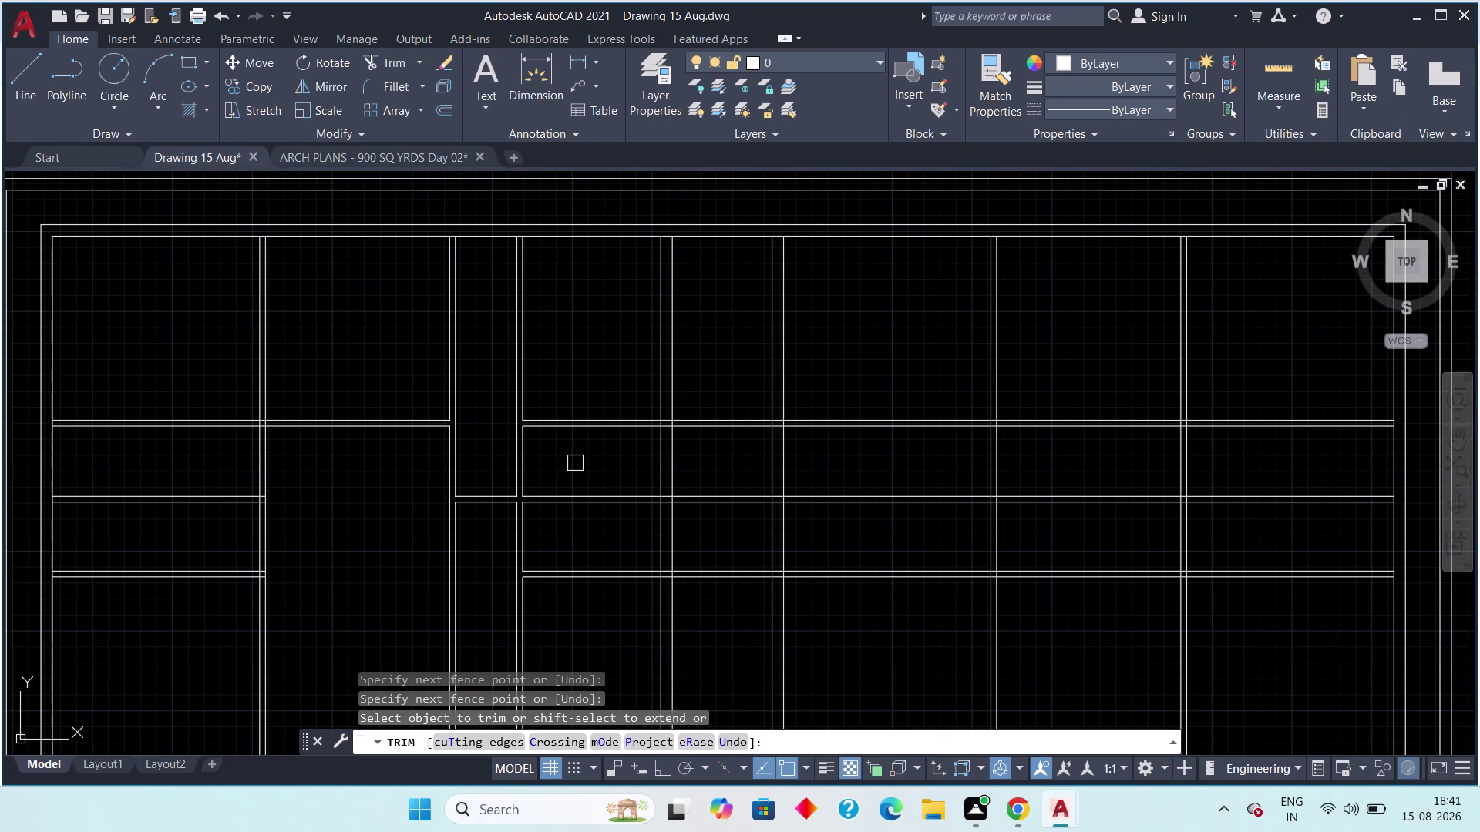
middle_drag(575, 463, 598, 475)
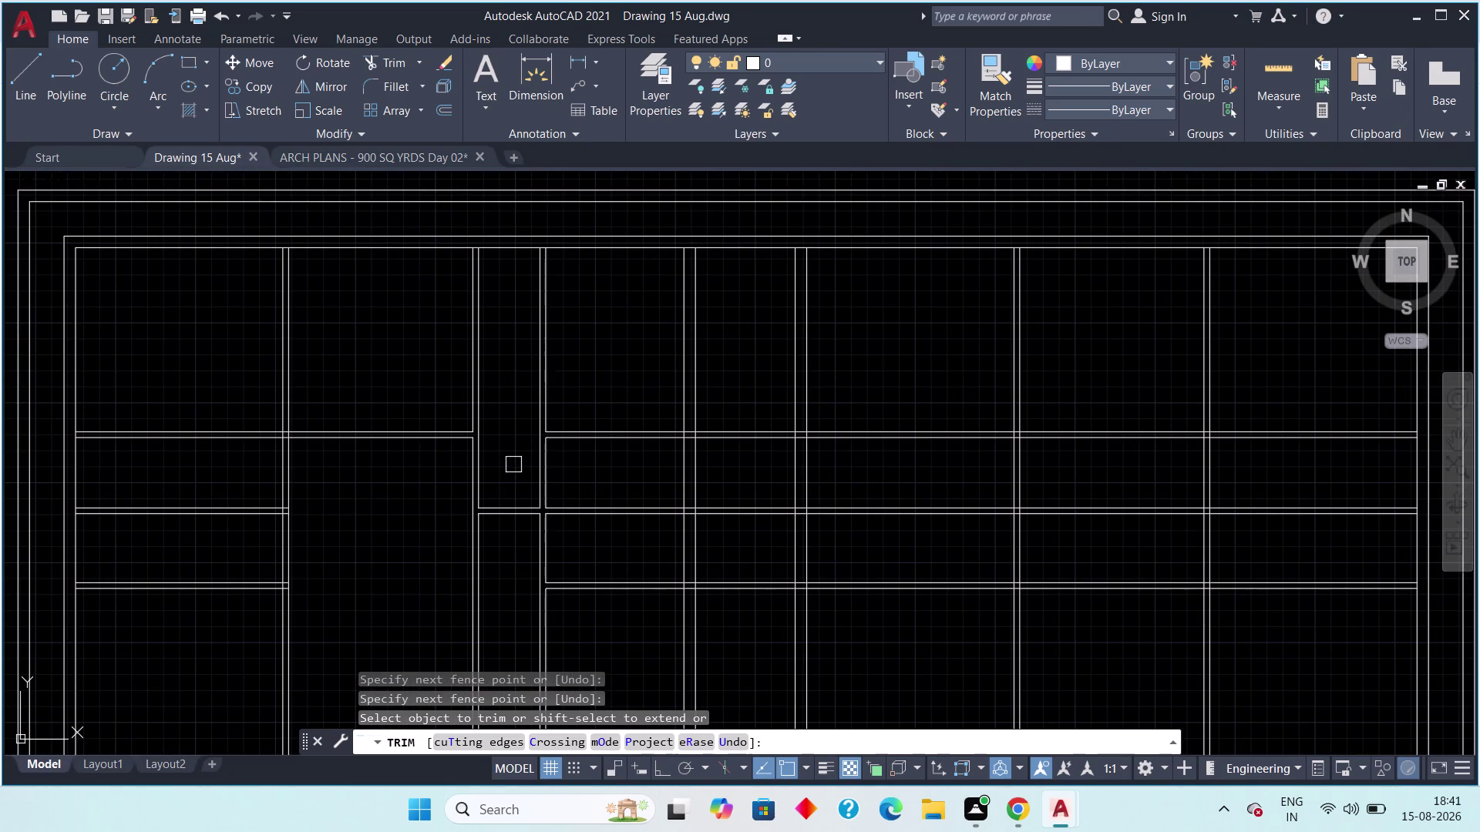
middle_drag(512, 462, 552, 474)
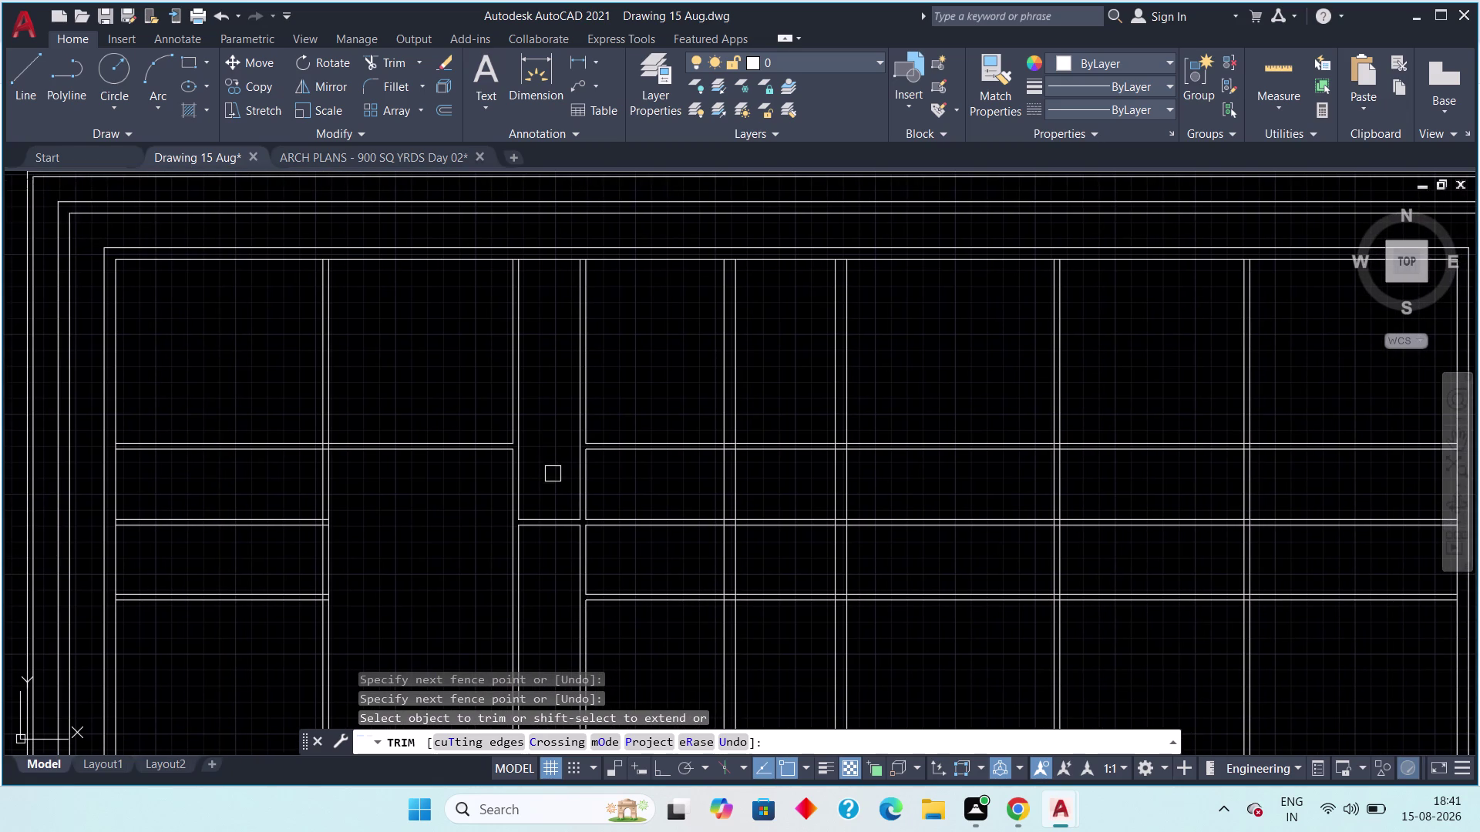
scroll(up, 3)
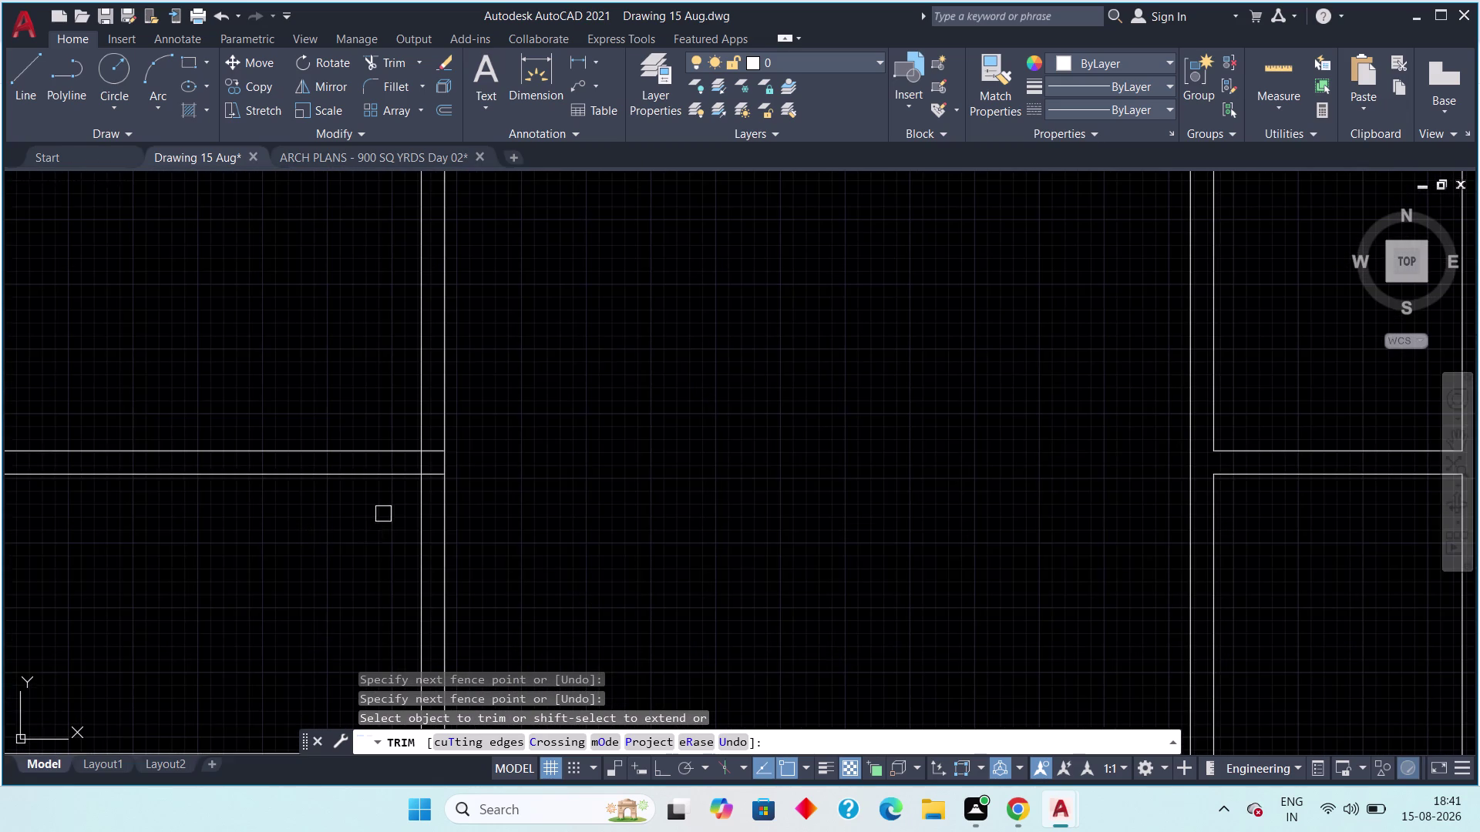
scroll(up, 3)
click(484, 336)
click(479, 476)
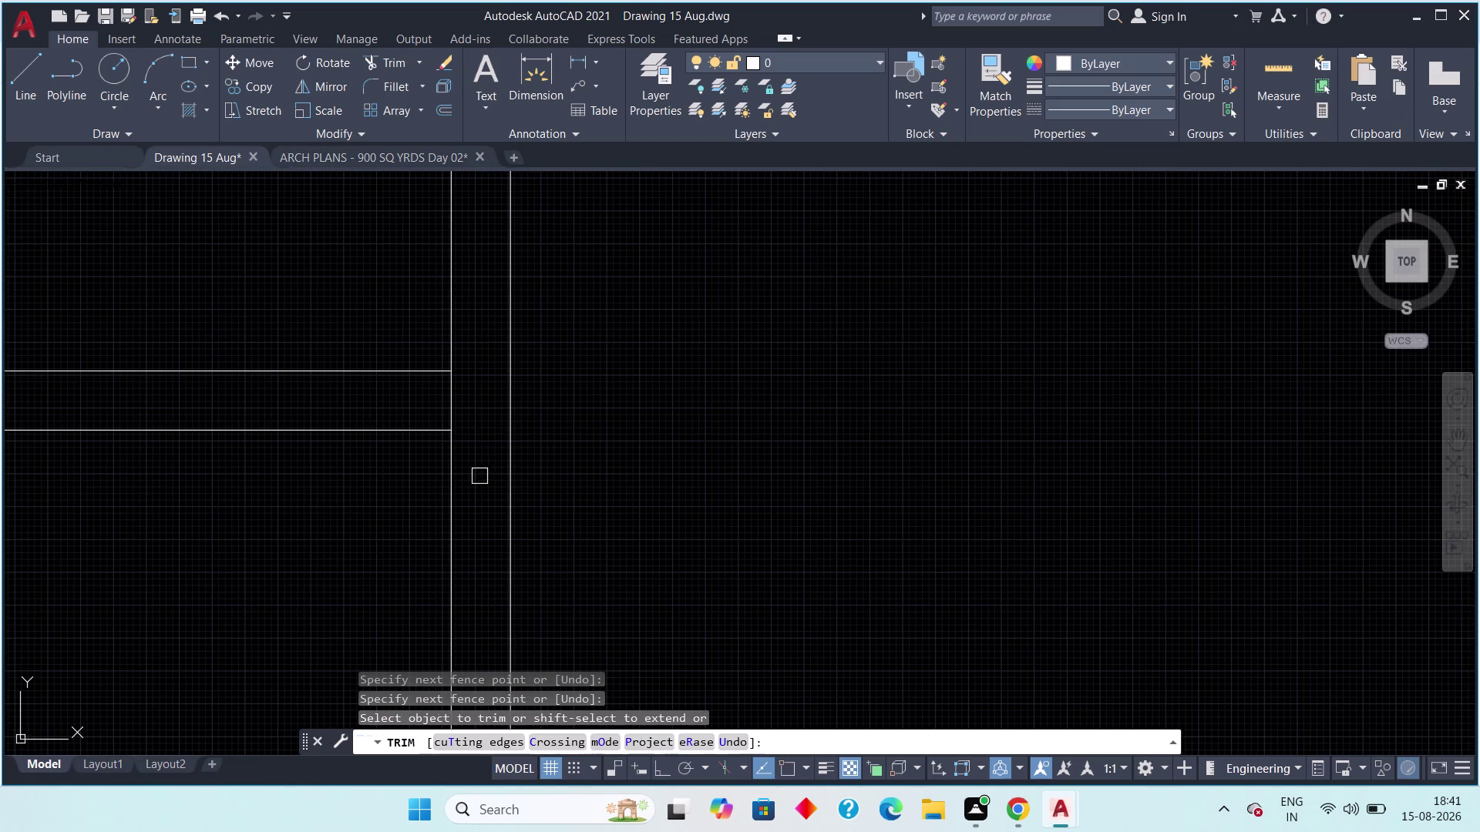
click(442, 413)
click(457, 406)
scroll(down, 3)
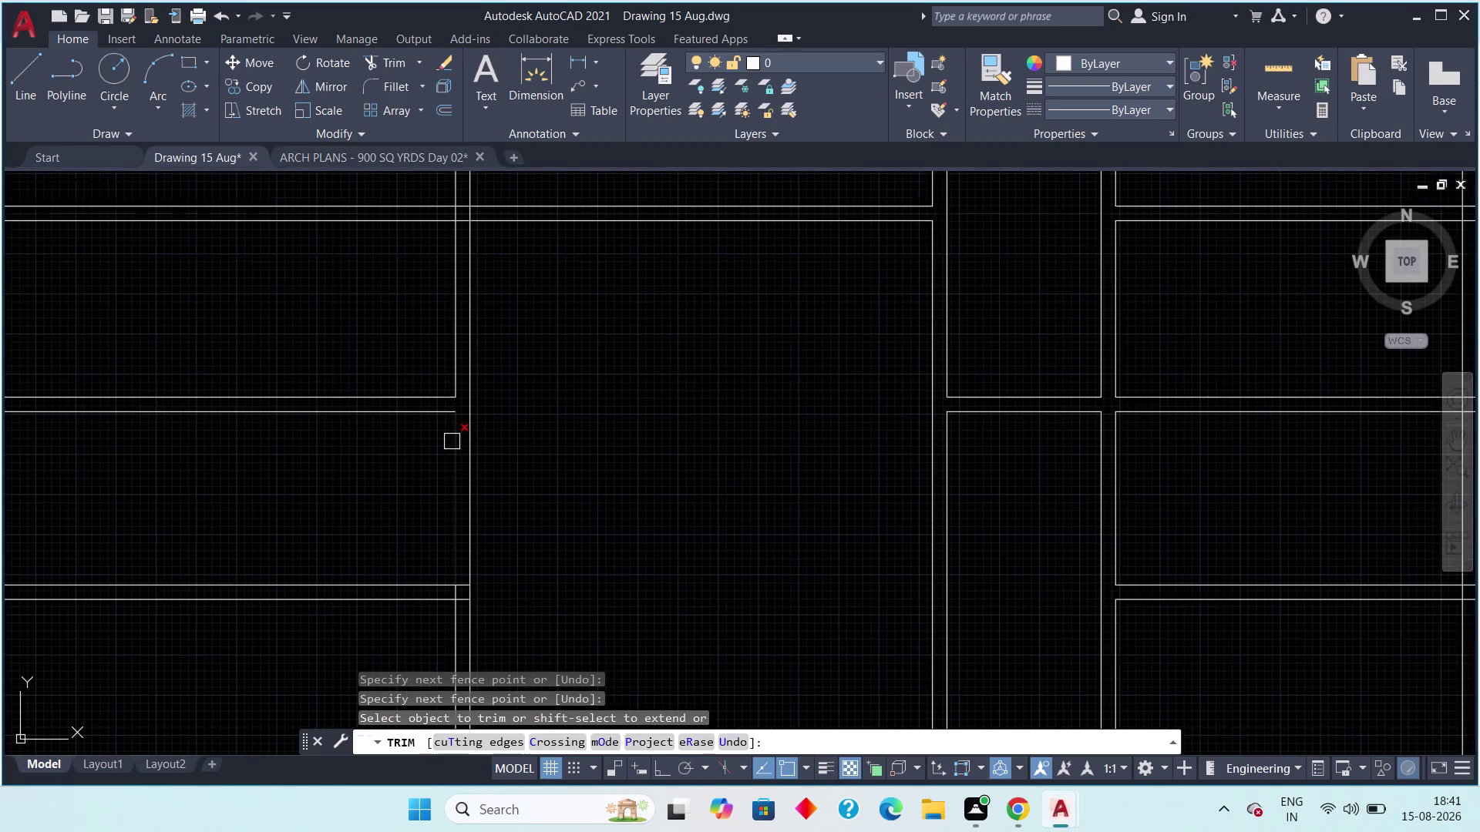
middle_drag(418, 537, 378, 338)
scroll(up, 3)
click(498, 397)
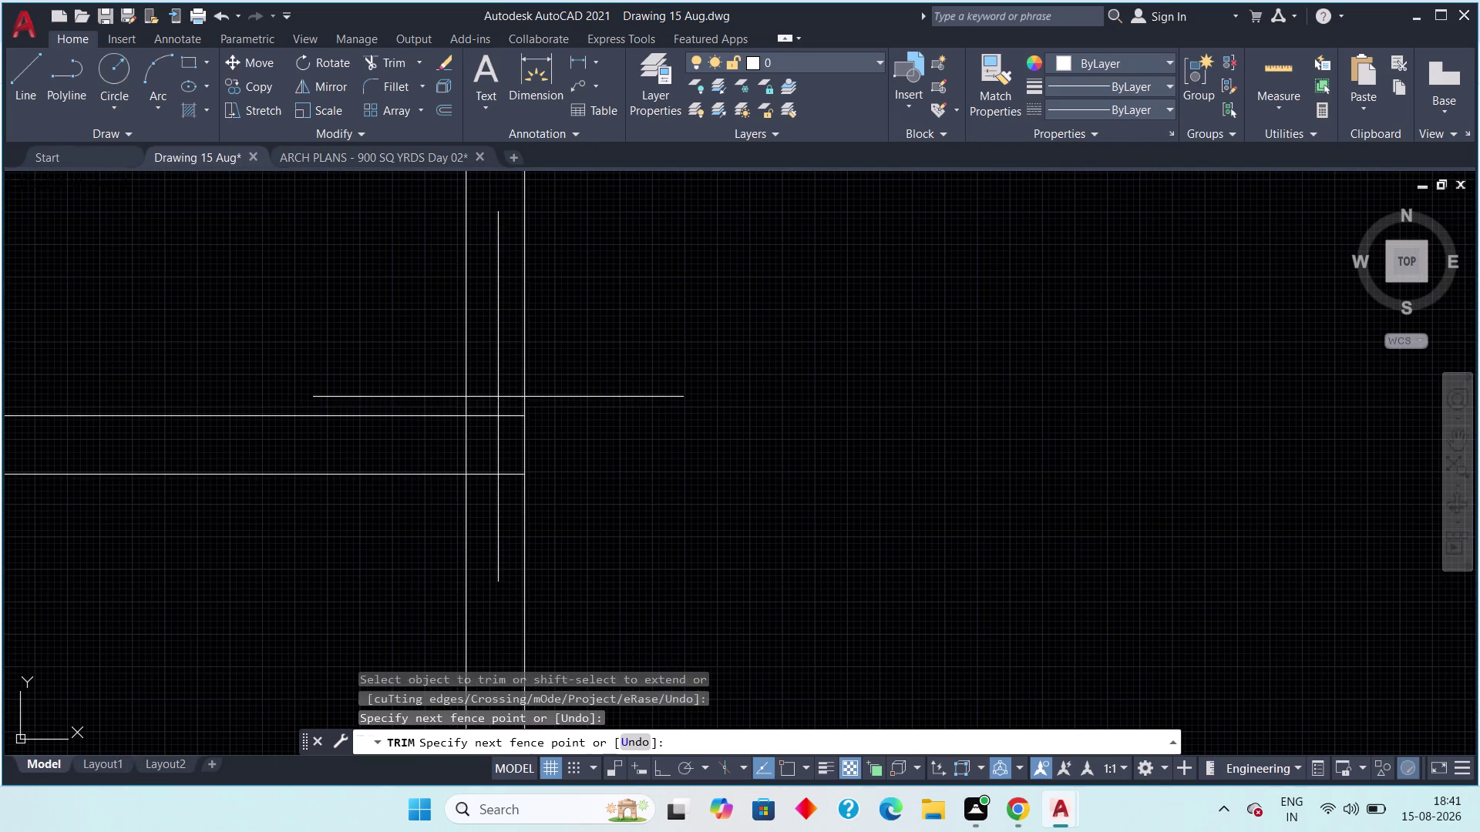
click(491, 493)
click(466, 453)
Open up another untrimmed junction by cutting its remaining crossing lines.
scroll(down, 3)
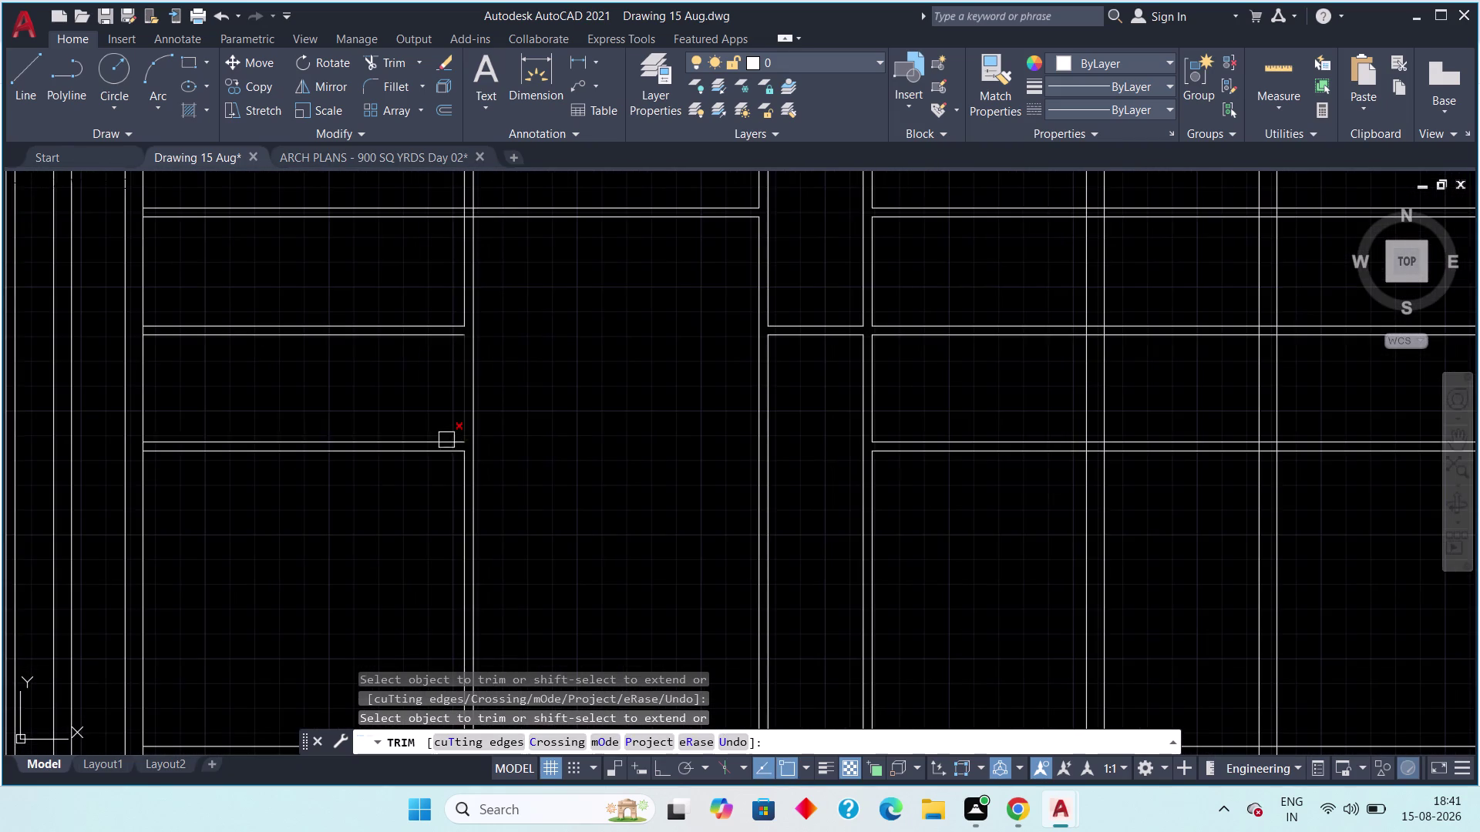
middle_drag(421, 395, 316, 576)
scroll(up, 3)
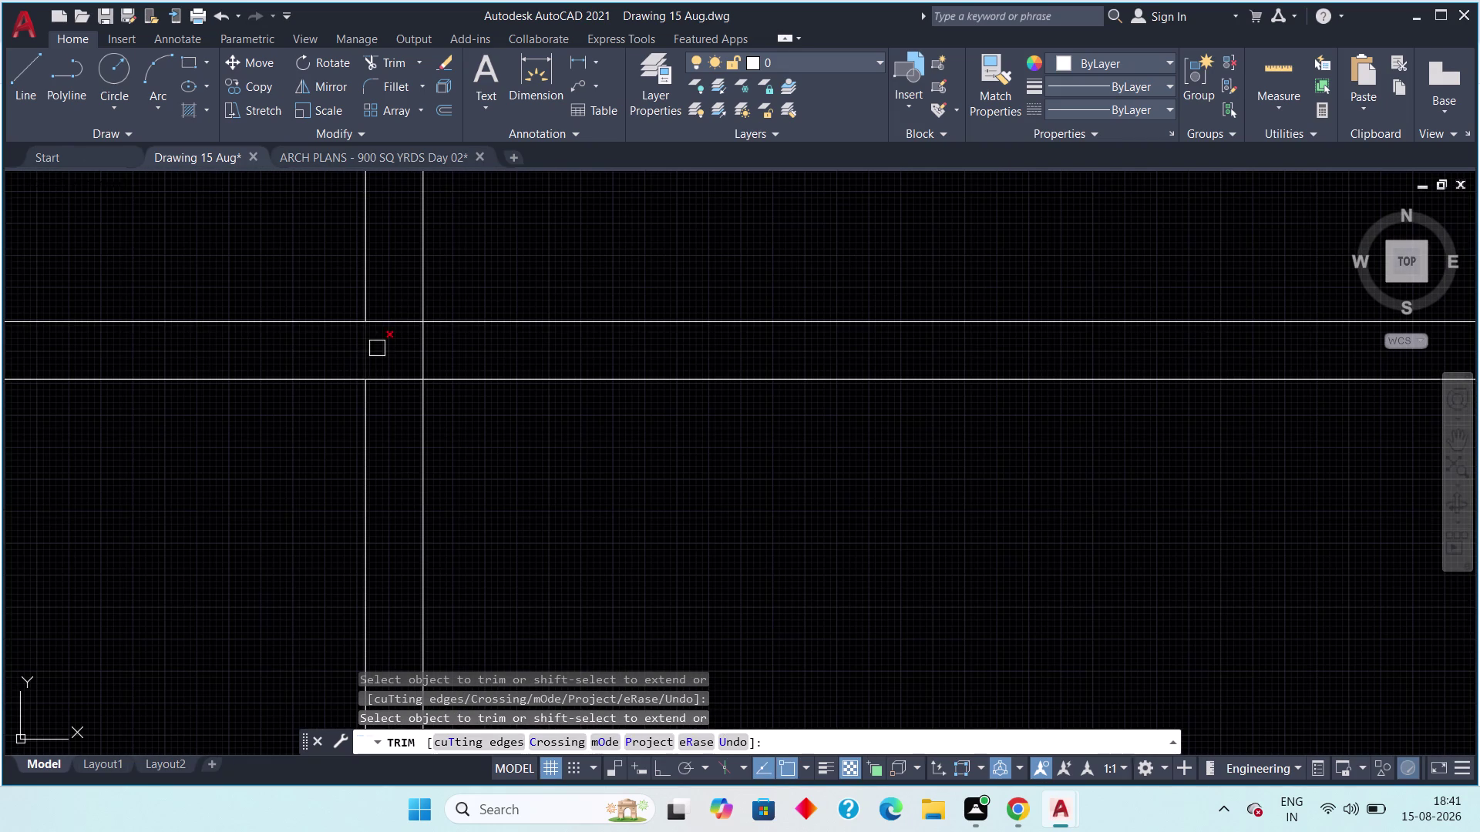
click(397, 299)
click(397, 417)
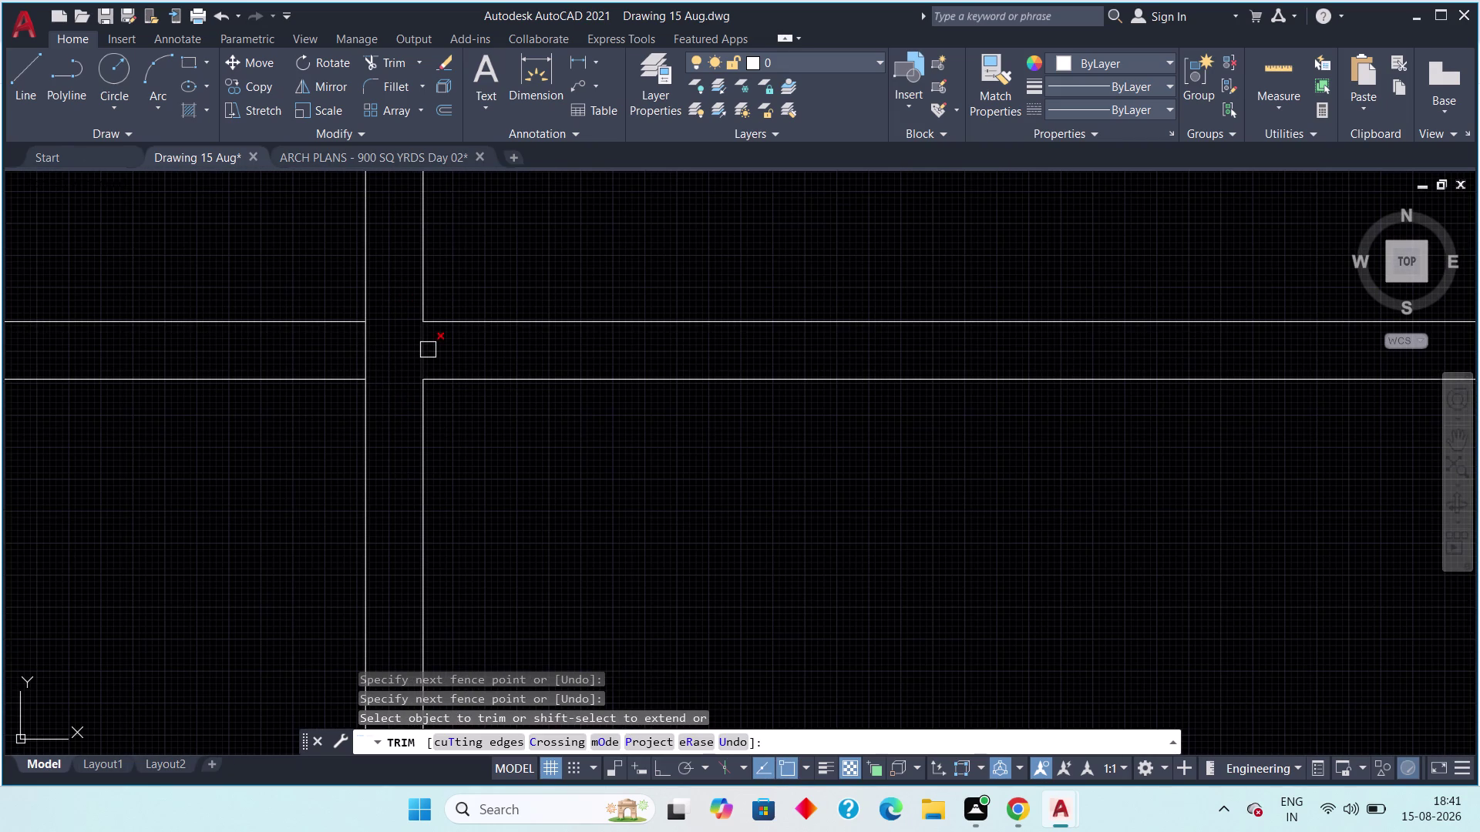
drag(428, 350, 353, 353)
click(353, 353)
click(379, 356)
Review the trimmed grid, end Trim, and switch to the ARCH PLANS drawing.
scroll(down, 3)
middle_drag(559, 449, 308, 420)
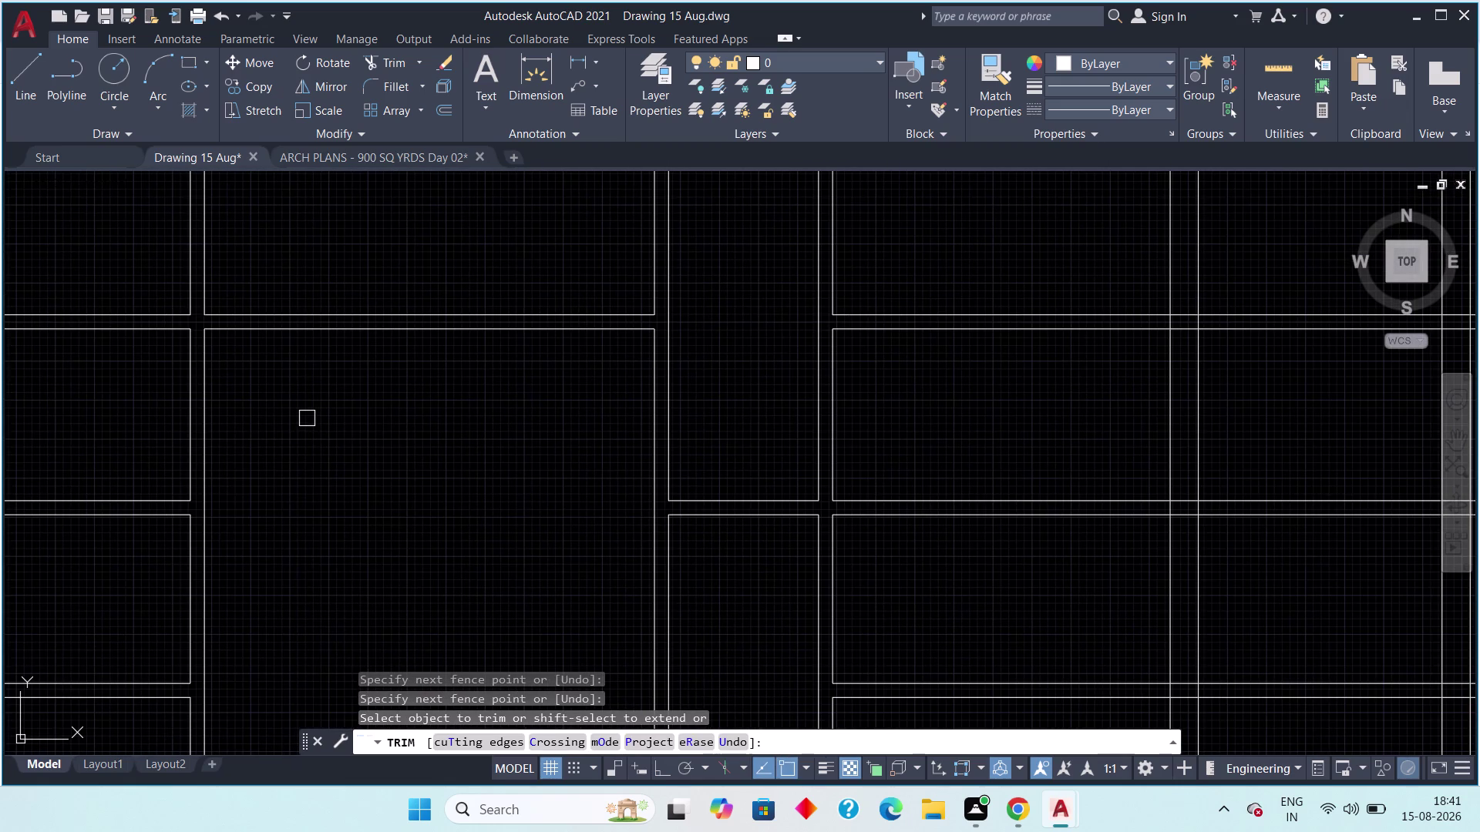
middle_drag(352, 436, 238, 497)
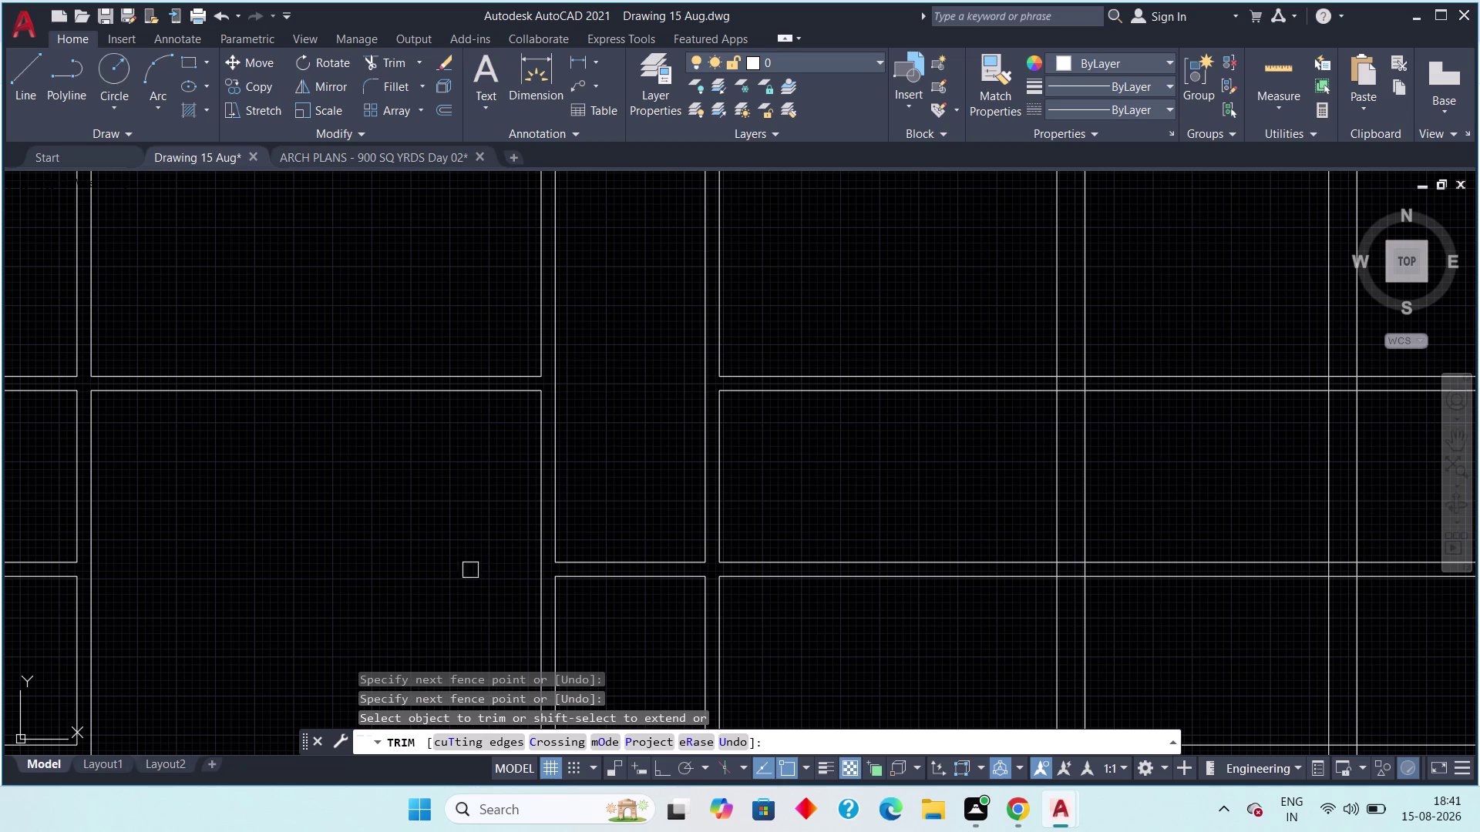
middle_drag(506, 511, 377, 586)
scroll(down, 3)
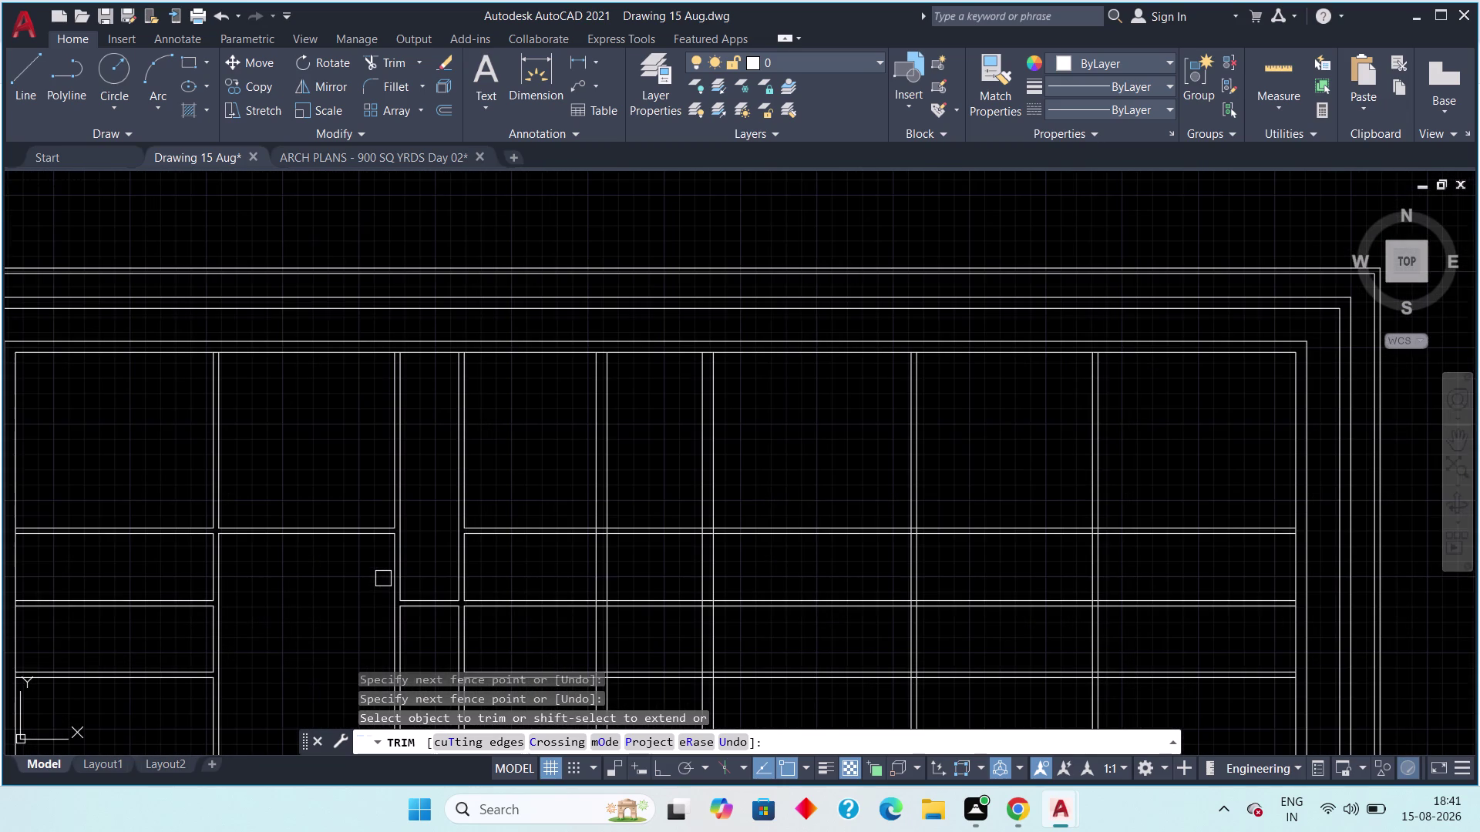
middle_drag(381, 579, 357, 594)
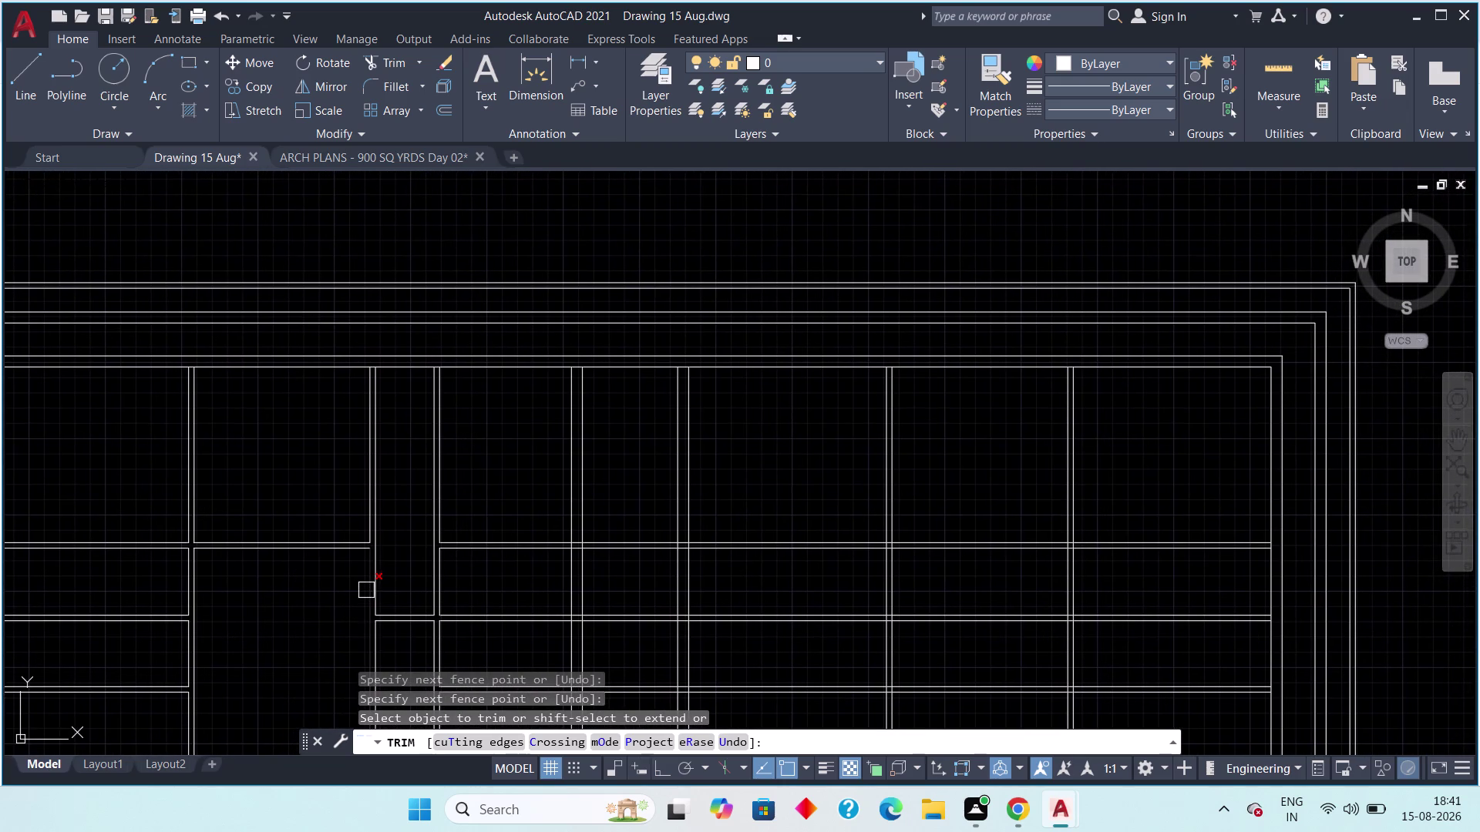
scroll(down, 3)
middle_drag(298, 602, 226, 600)
scroll(up, 3)
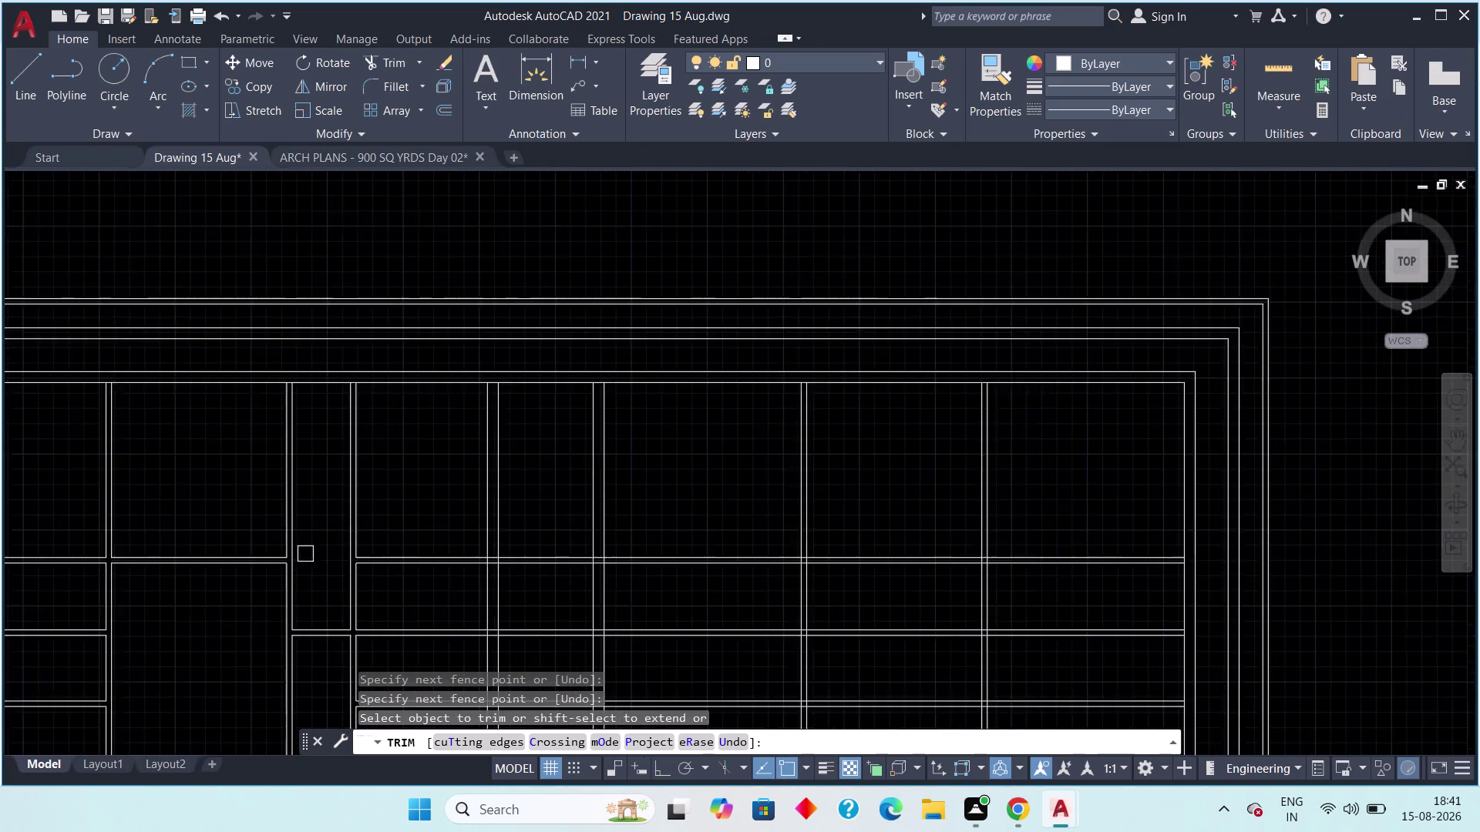
scroll(up, 3)
middle_drag(306, 551, 321, 505)
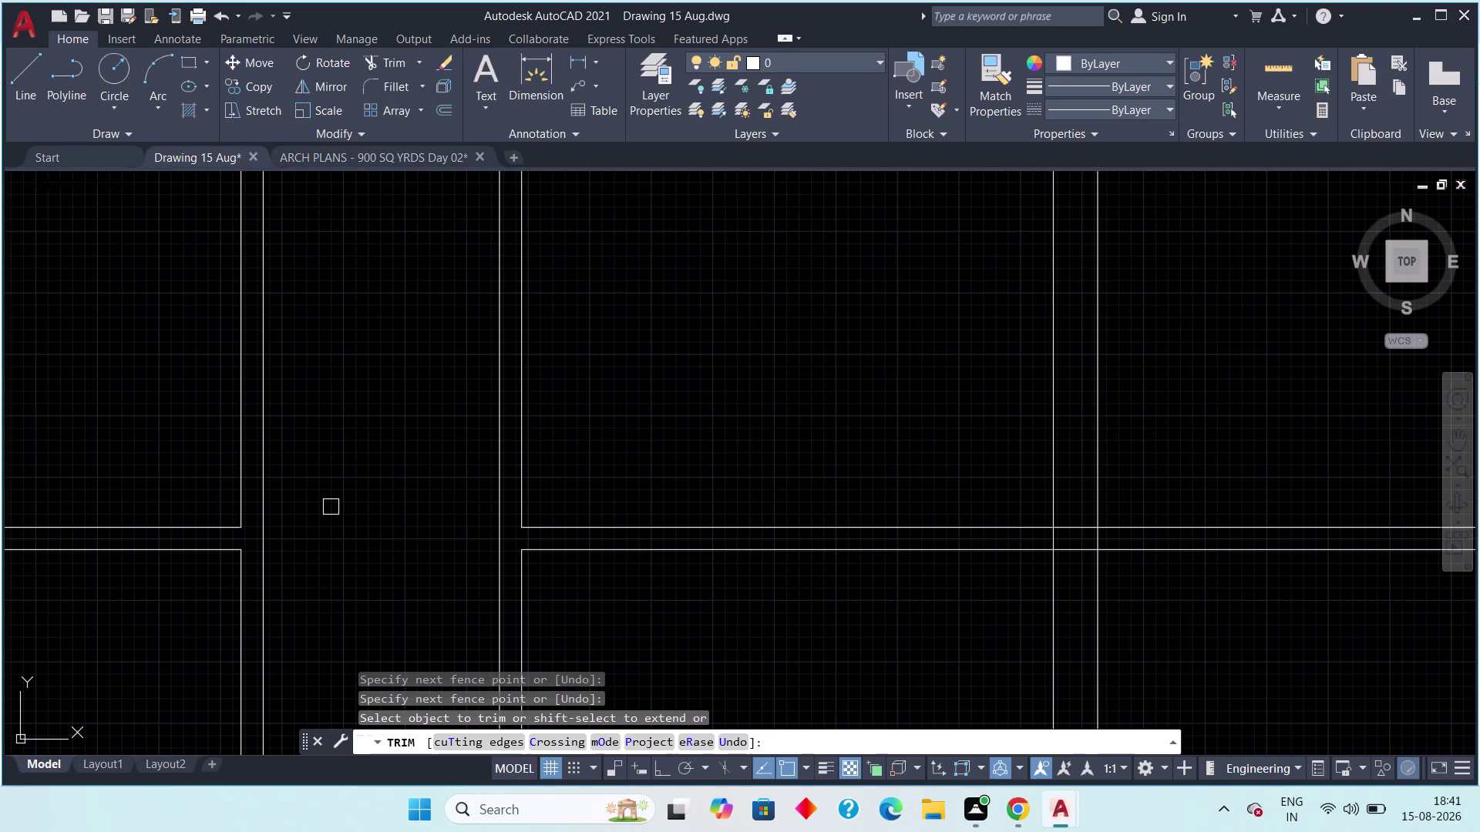
scroll(down, 3)
scroll(down, 3)
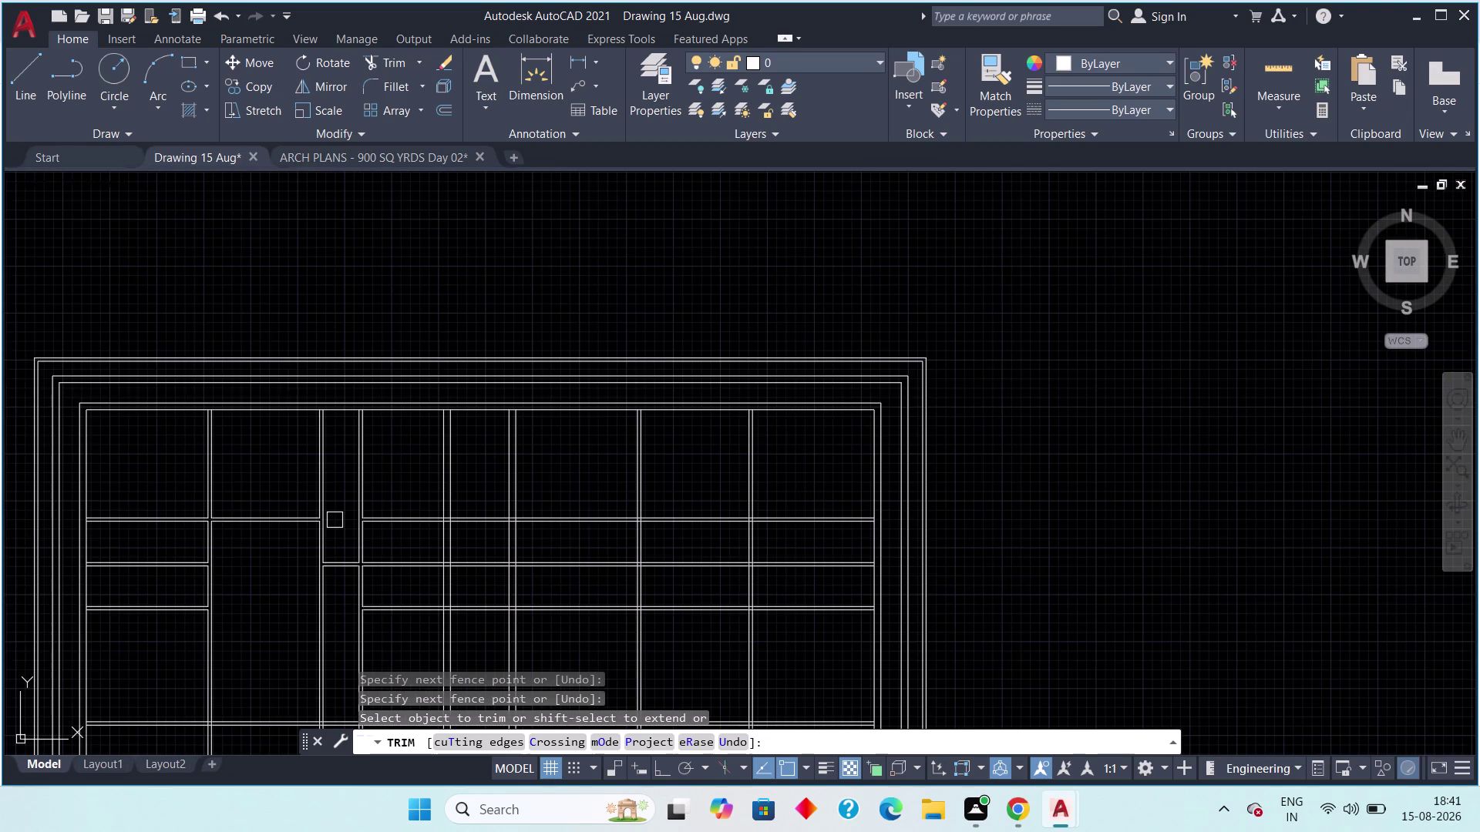
key(Escape)
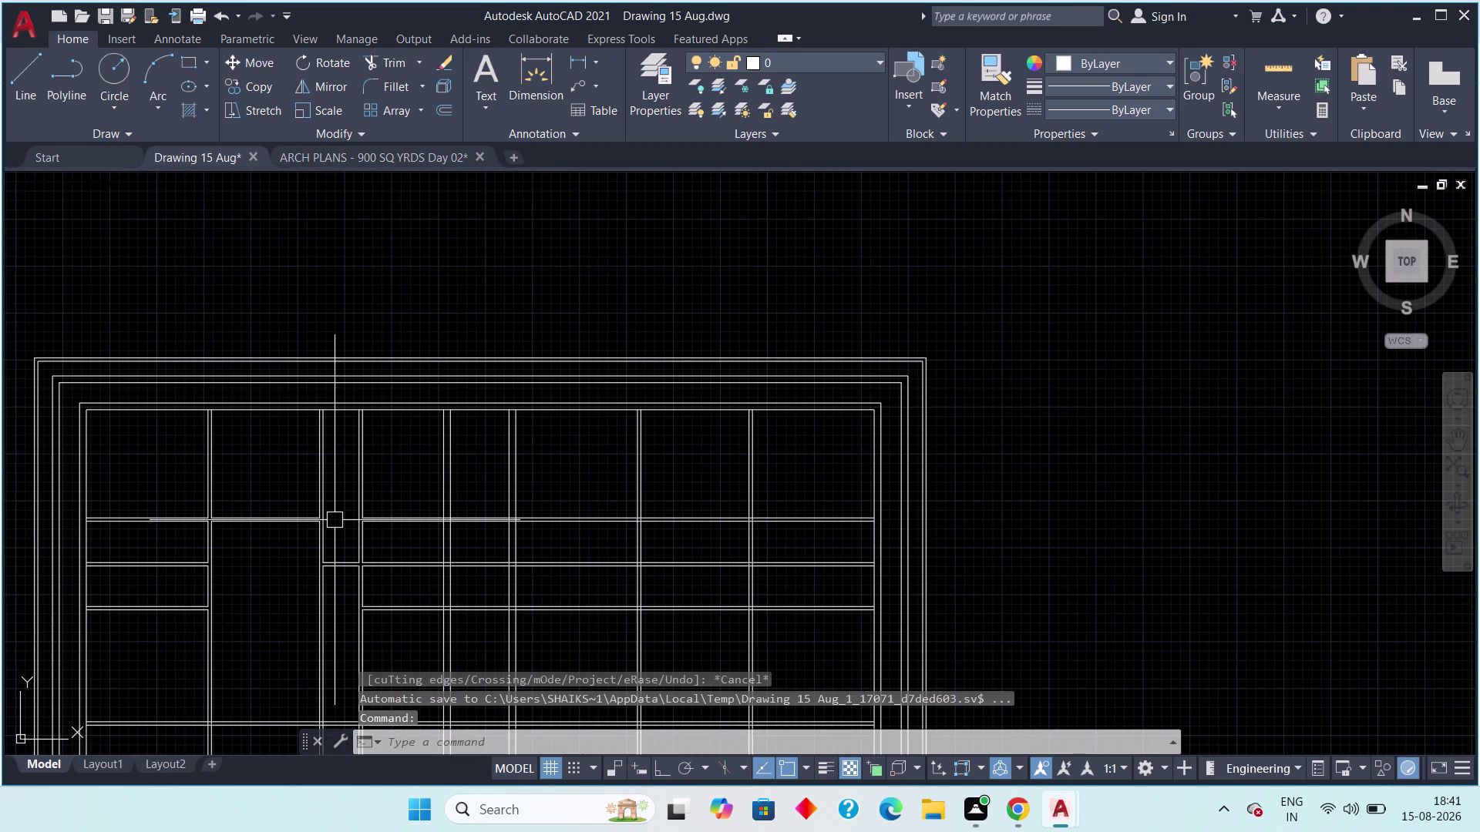
click(352, 159)
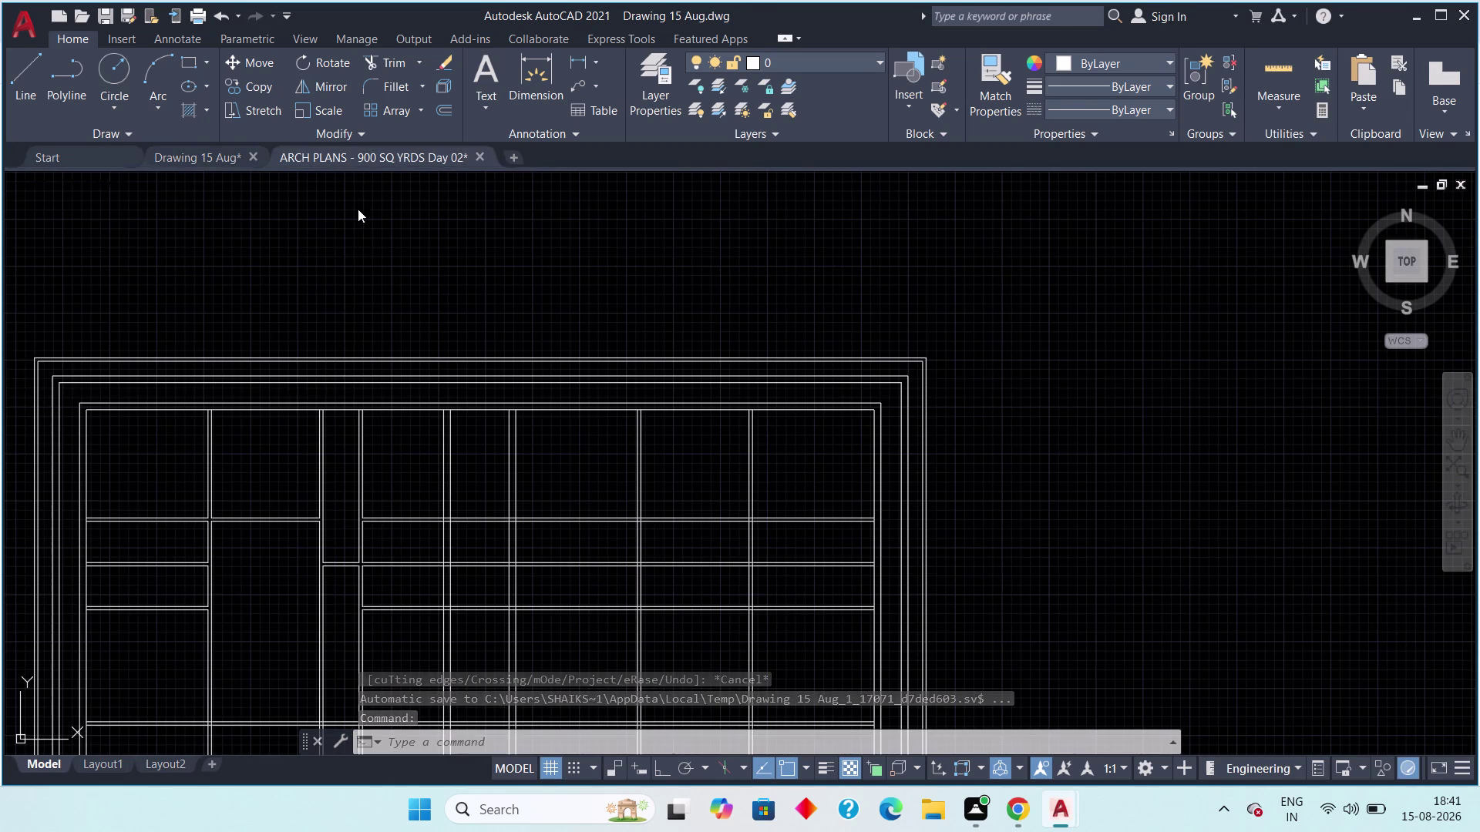
middle_drag(353, 404, 446, 446)
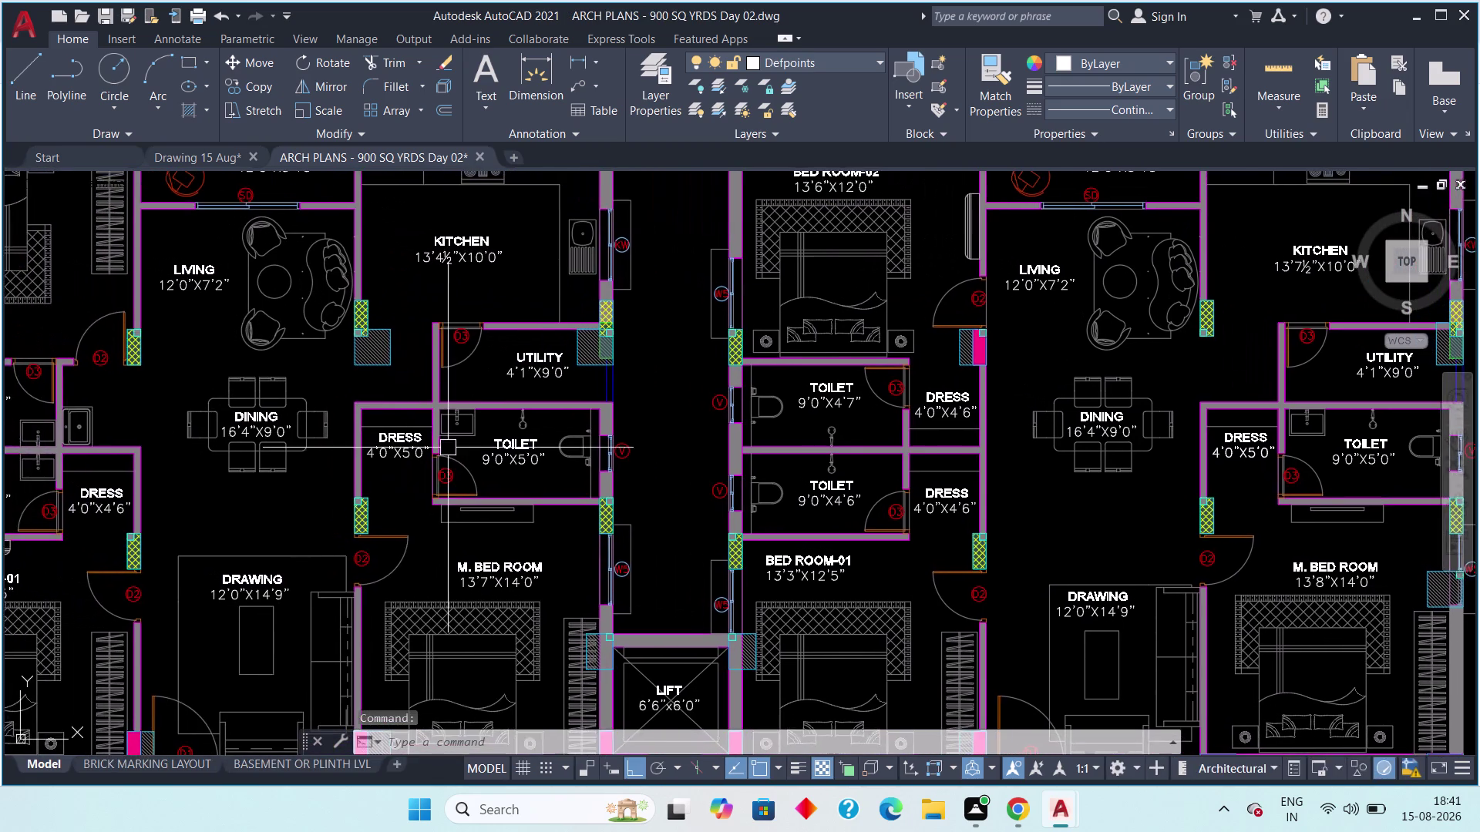
scroll(down, 3)
middle_drag(461, 453, 515, 461)
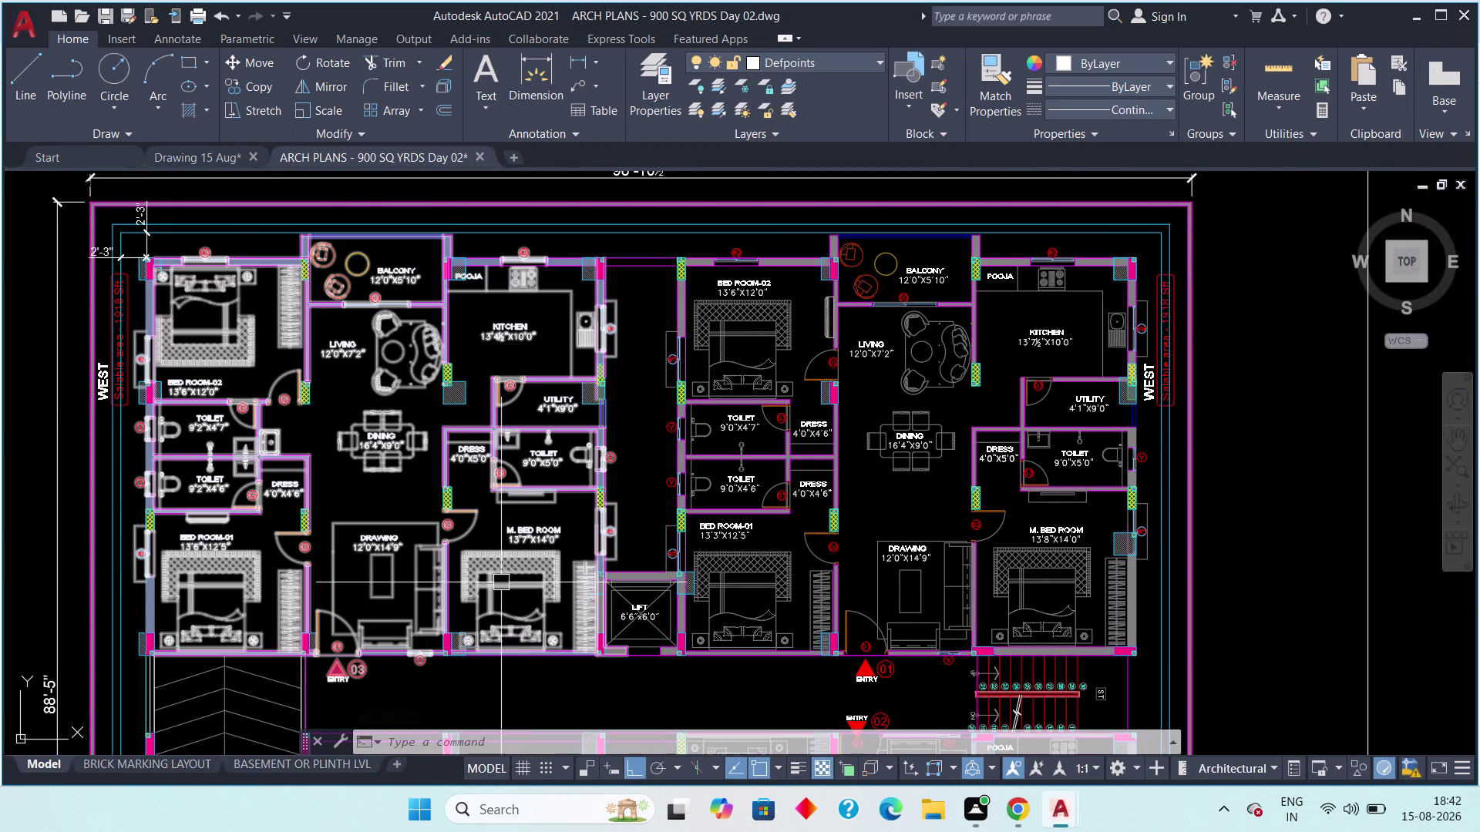
middle_drag(473, 305, 535, 389)
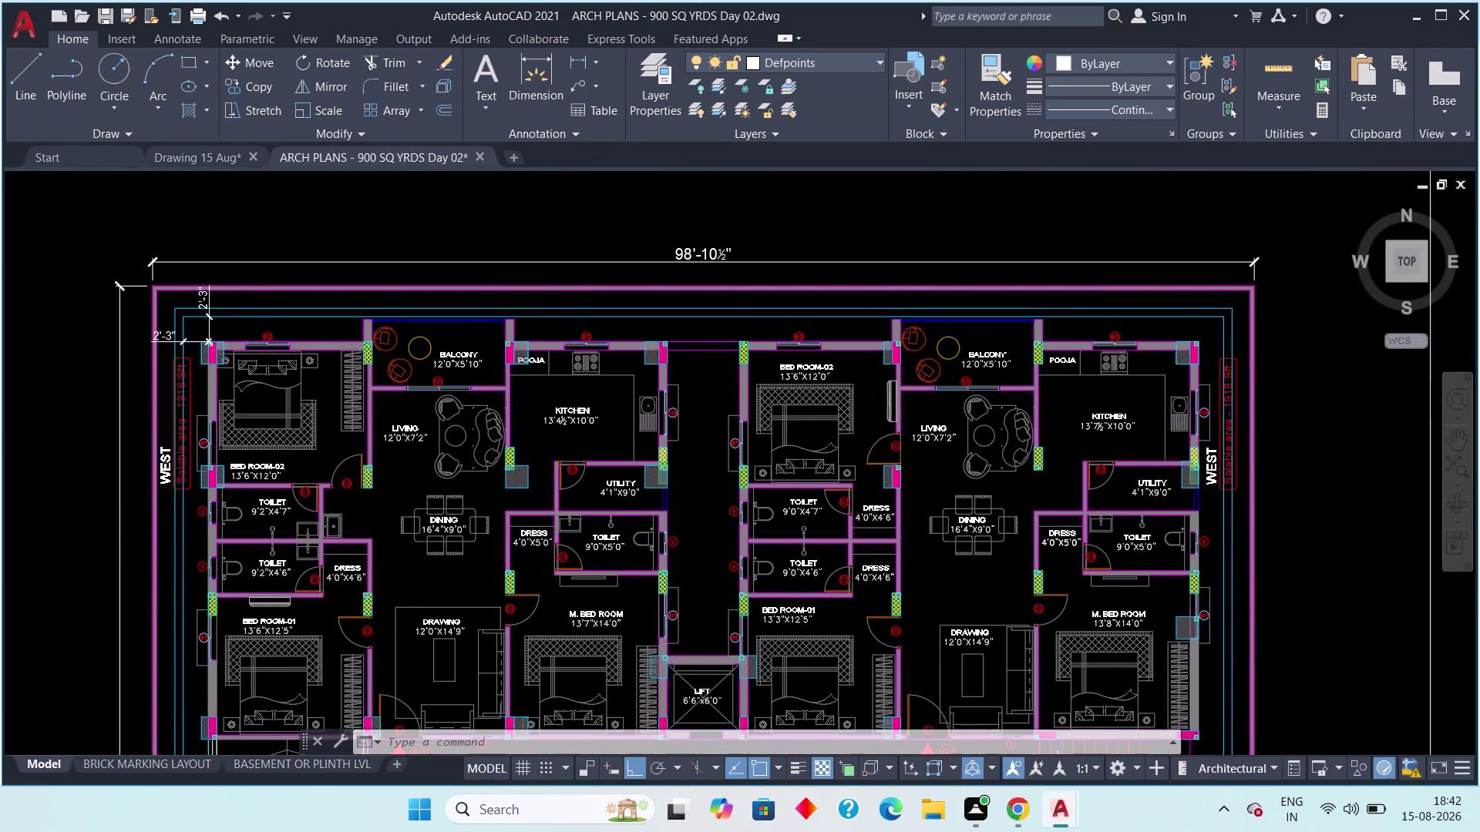
middle_drag(535, 389, 535, 390)
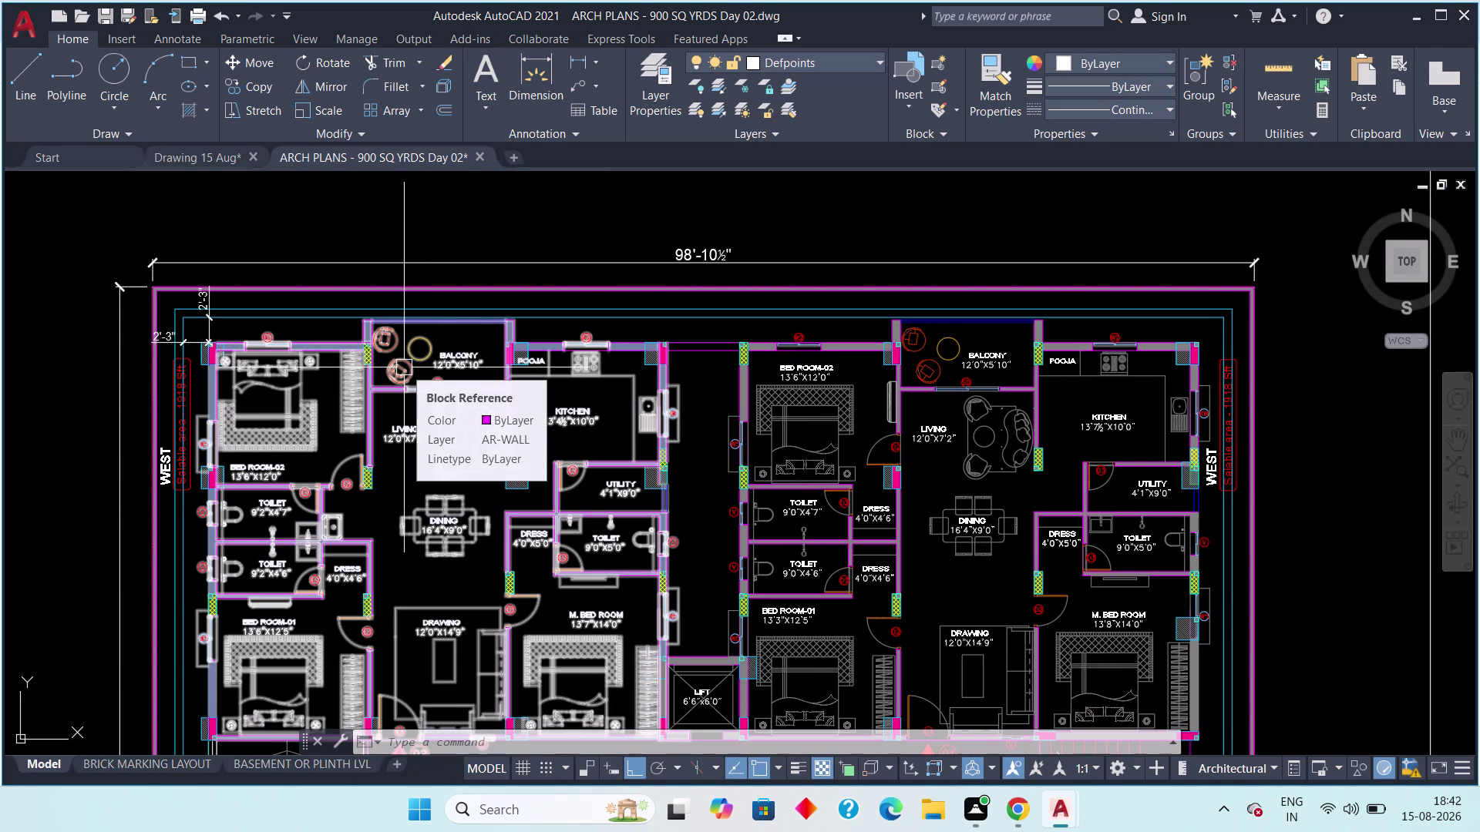
middle_drag(404, 367, 434, 400)
scroll(down, 3)
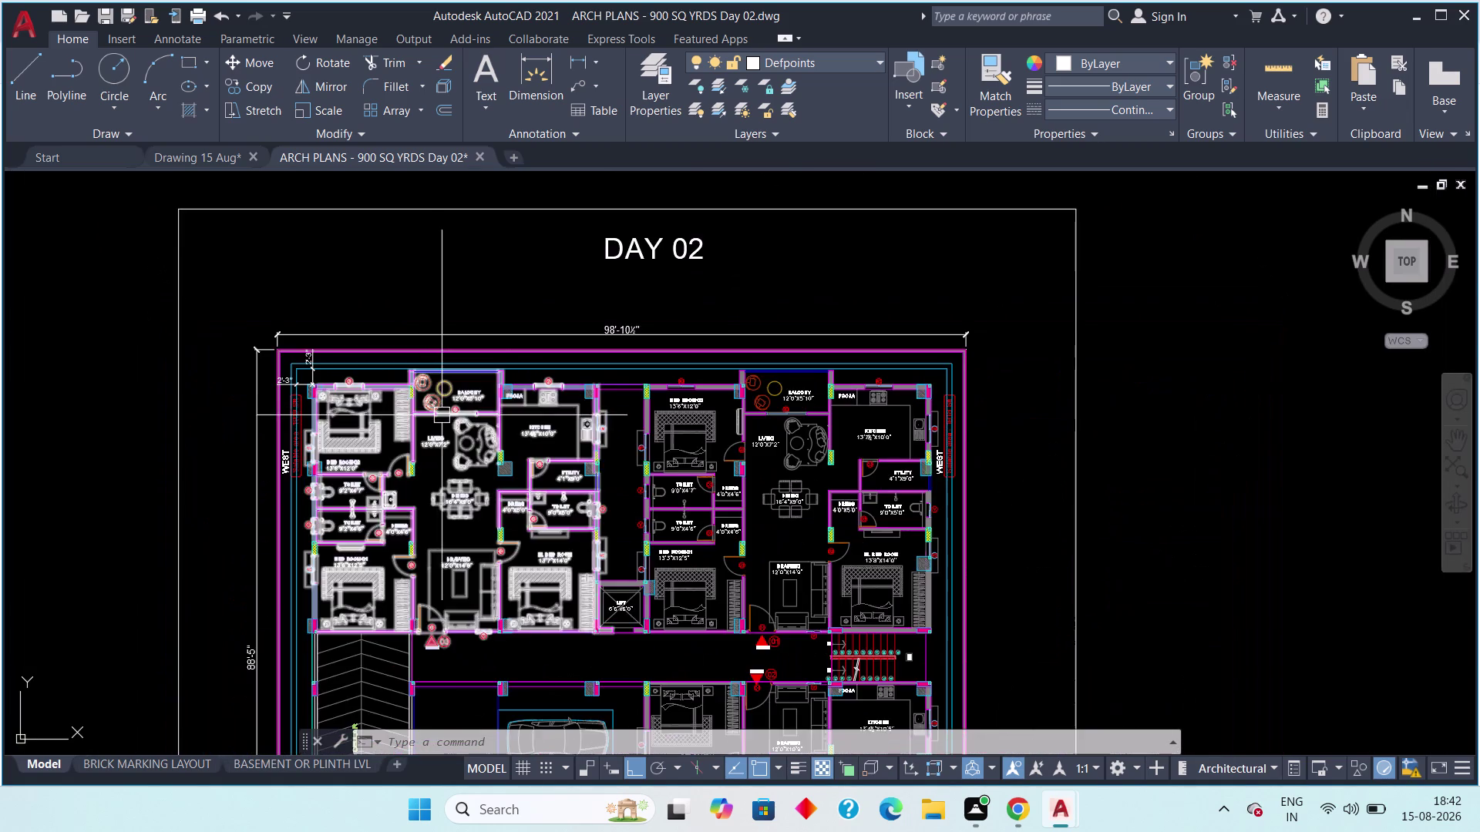
scroll(up, 3)
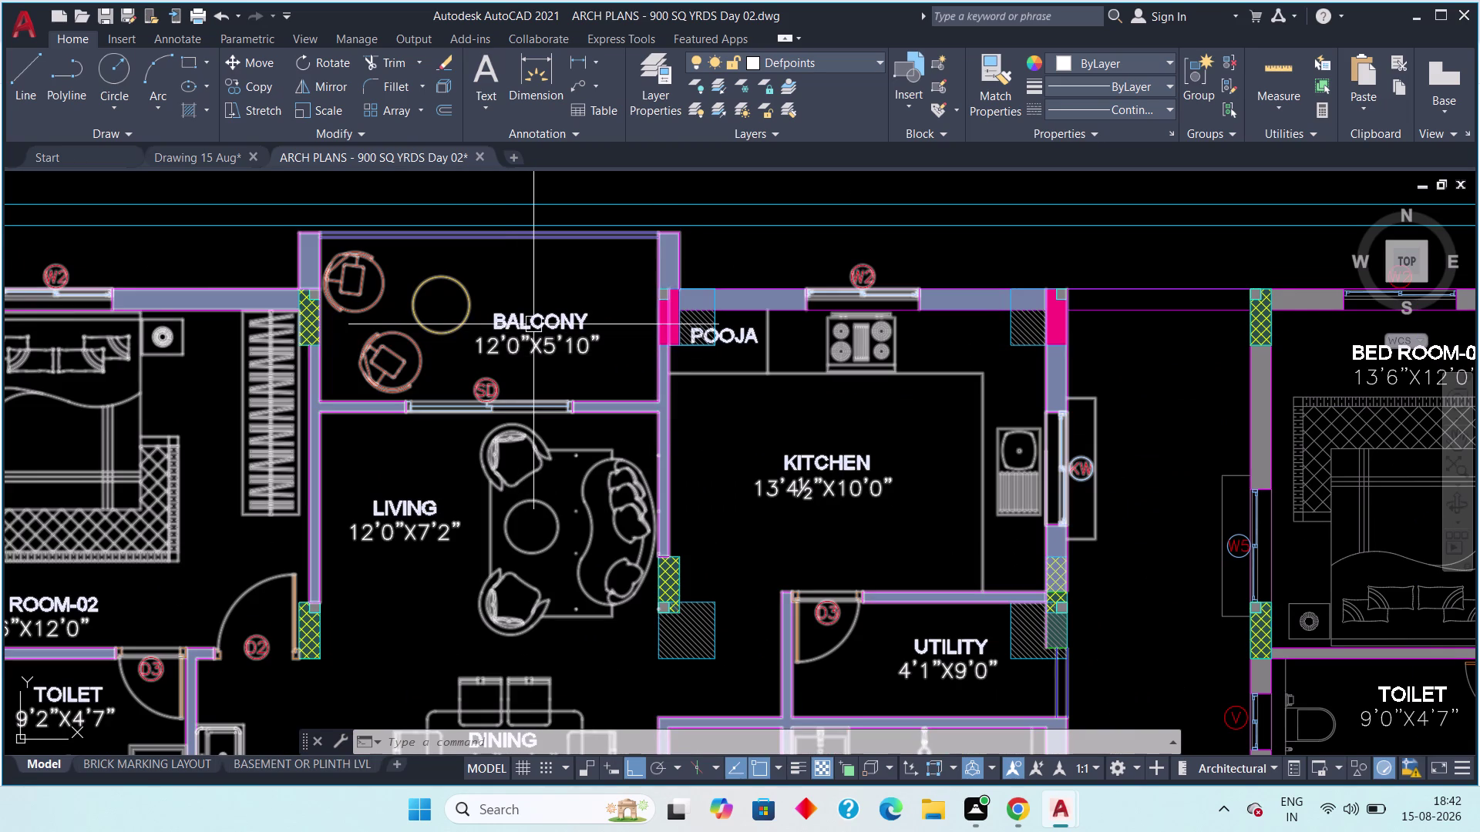
drag(574, 292, 534, 327)
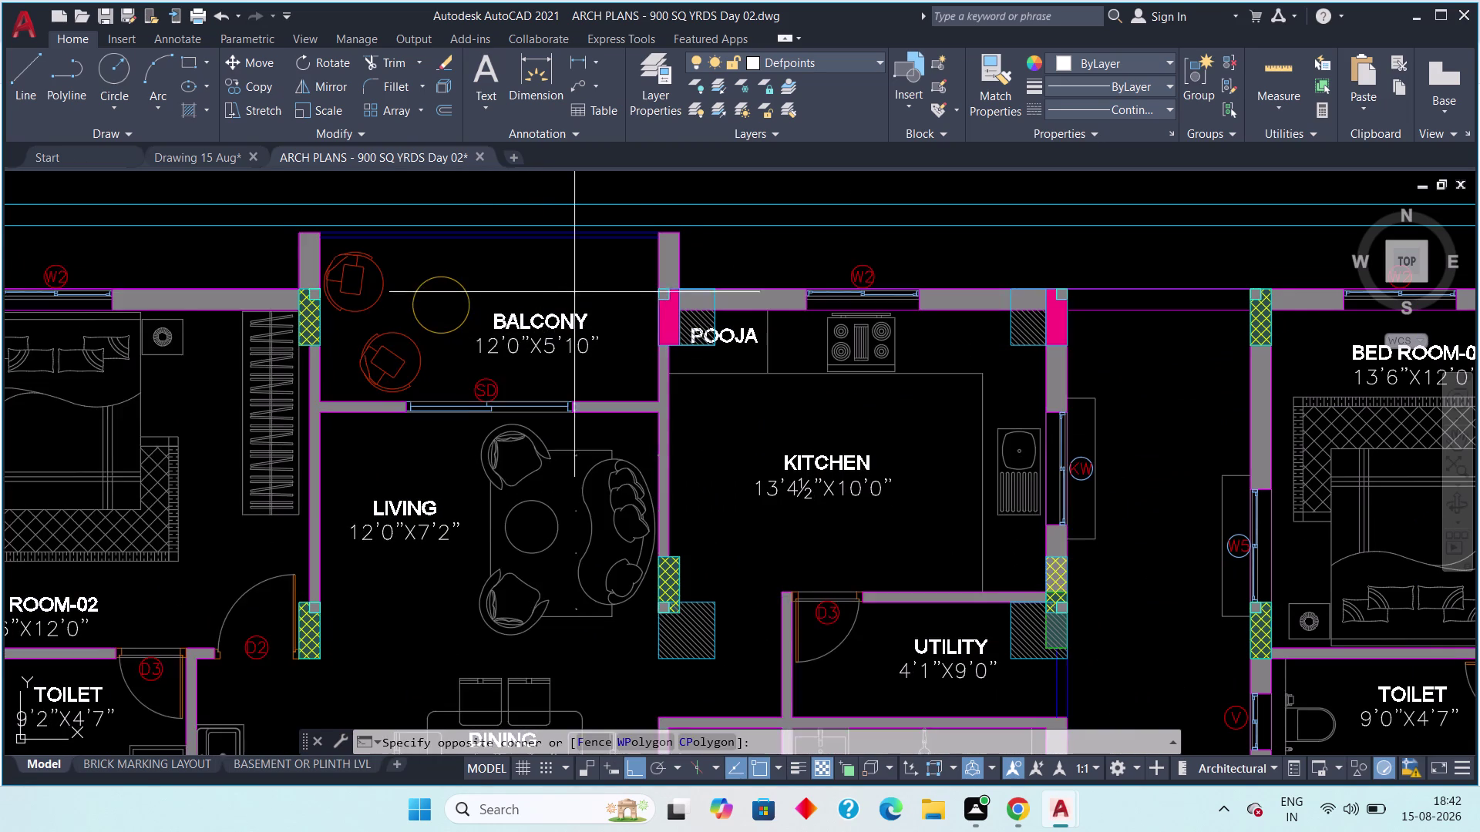
click(488, 373)
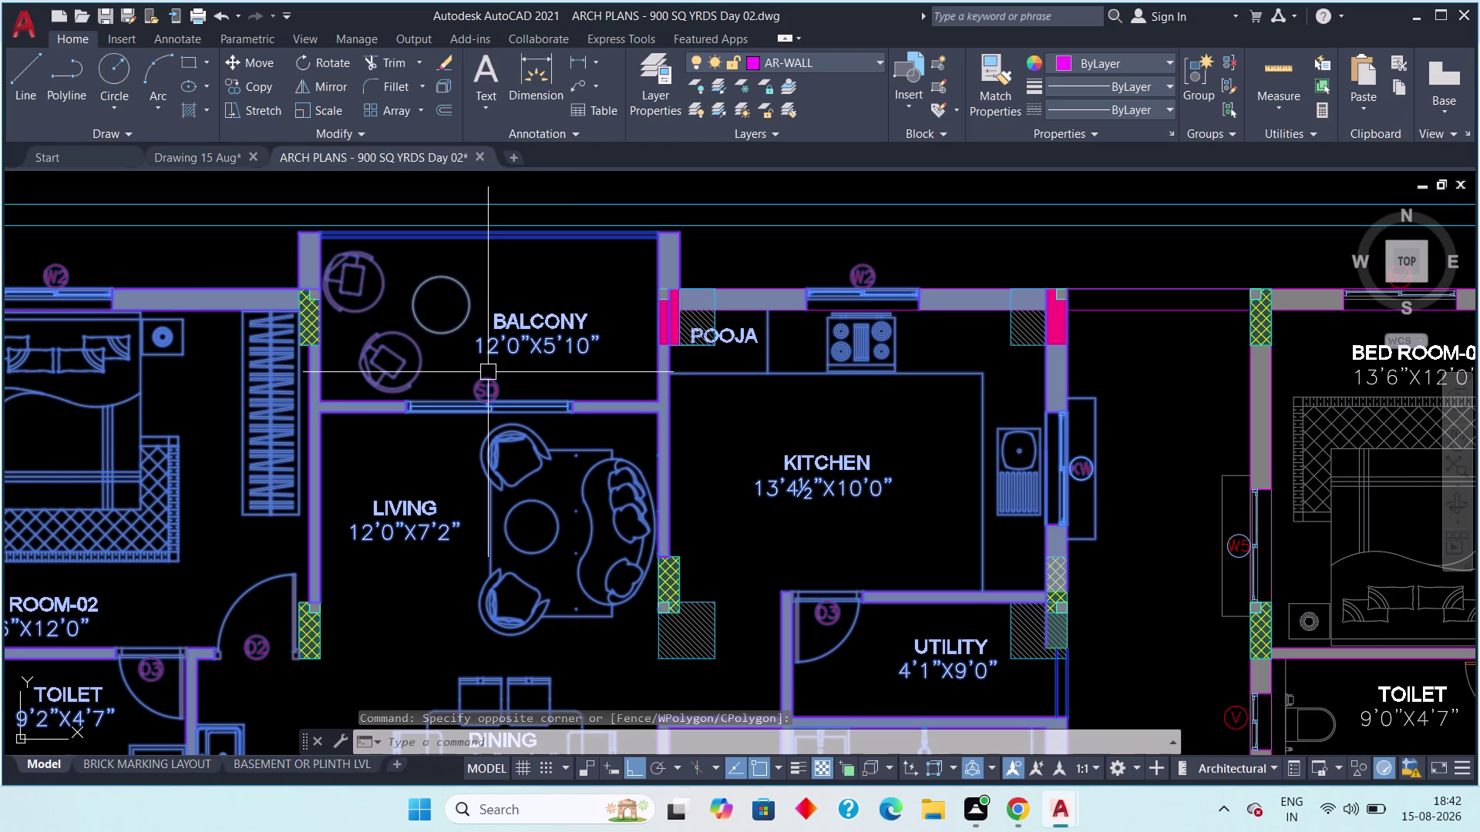
key(Escape)
key(Escape)
key(Escape)
key(Escape)
key(Escape)
key(Escape)
key(Escape)
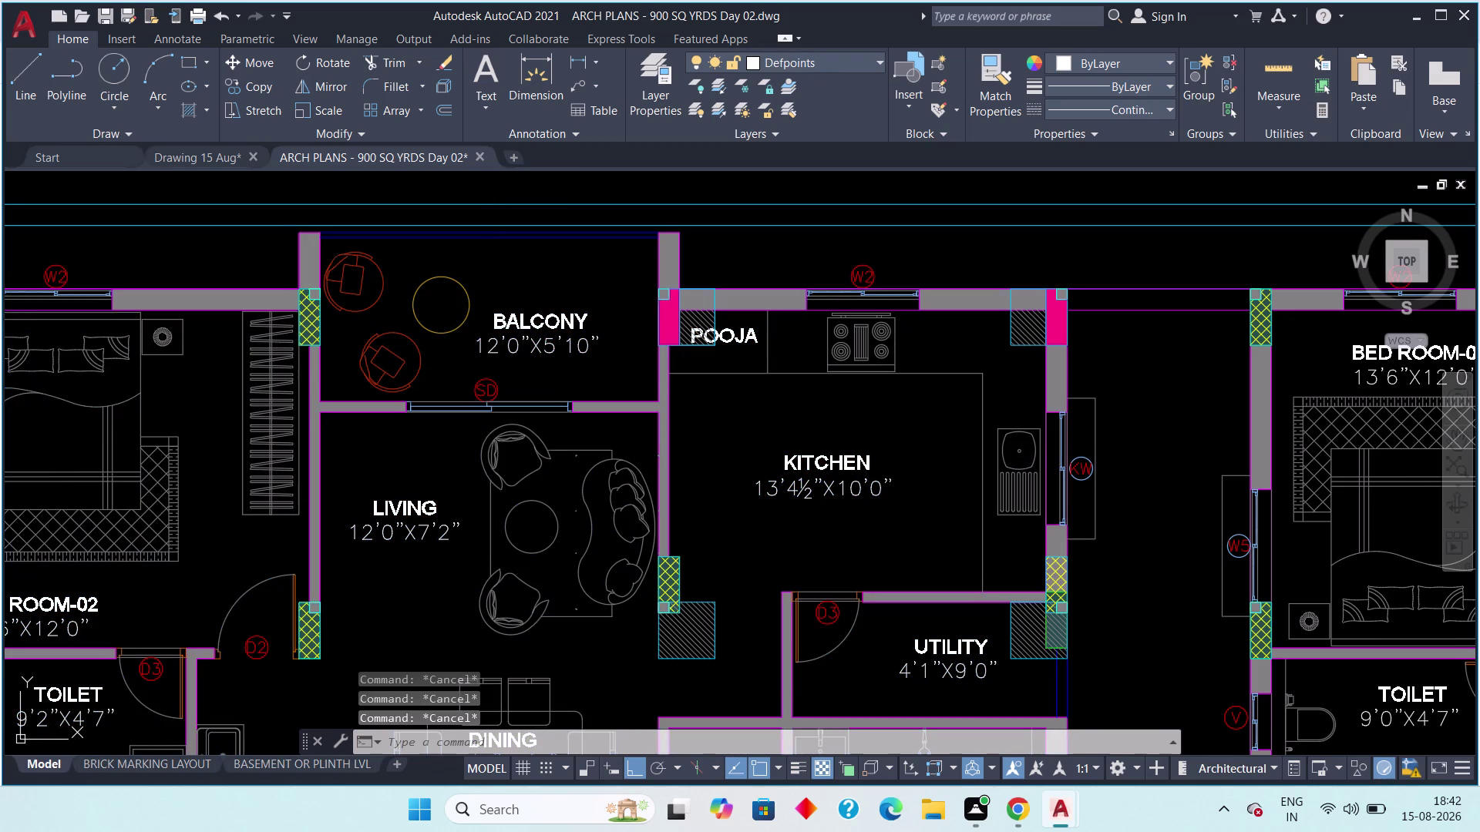
key(Escape)
key(Escape)
key(Escape)
key(Escape)
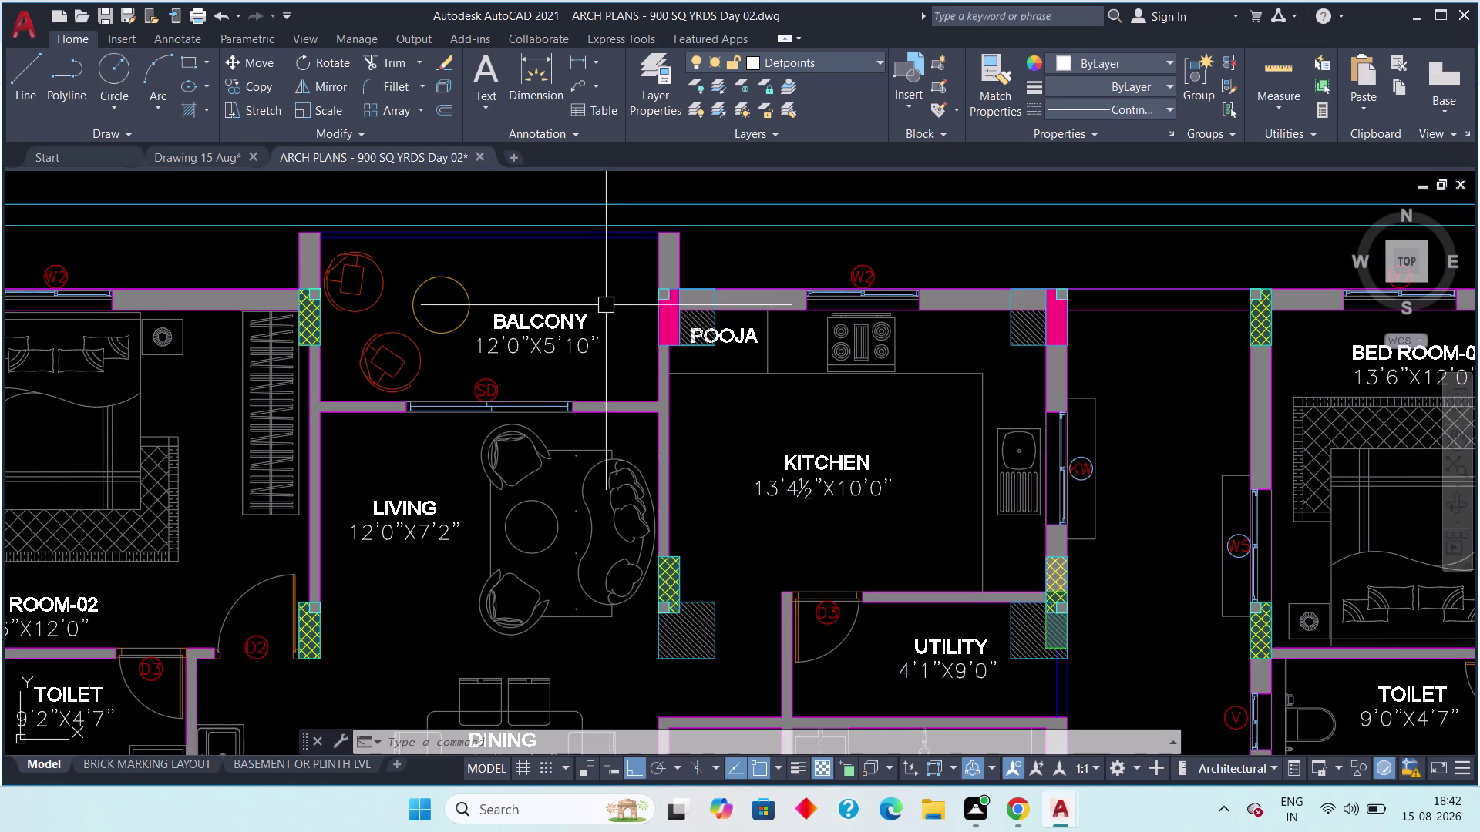
click(606, 305)
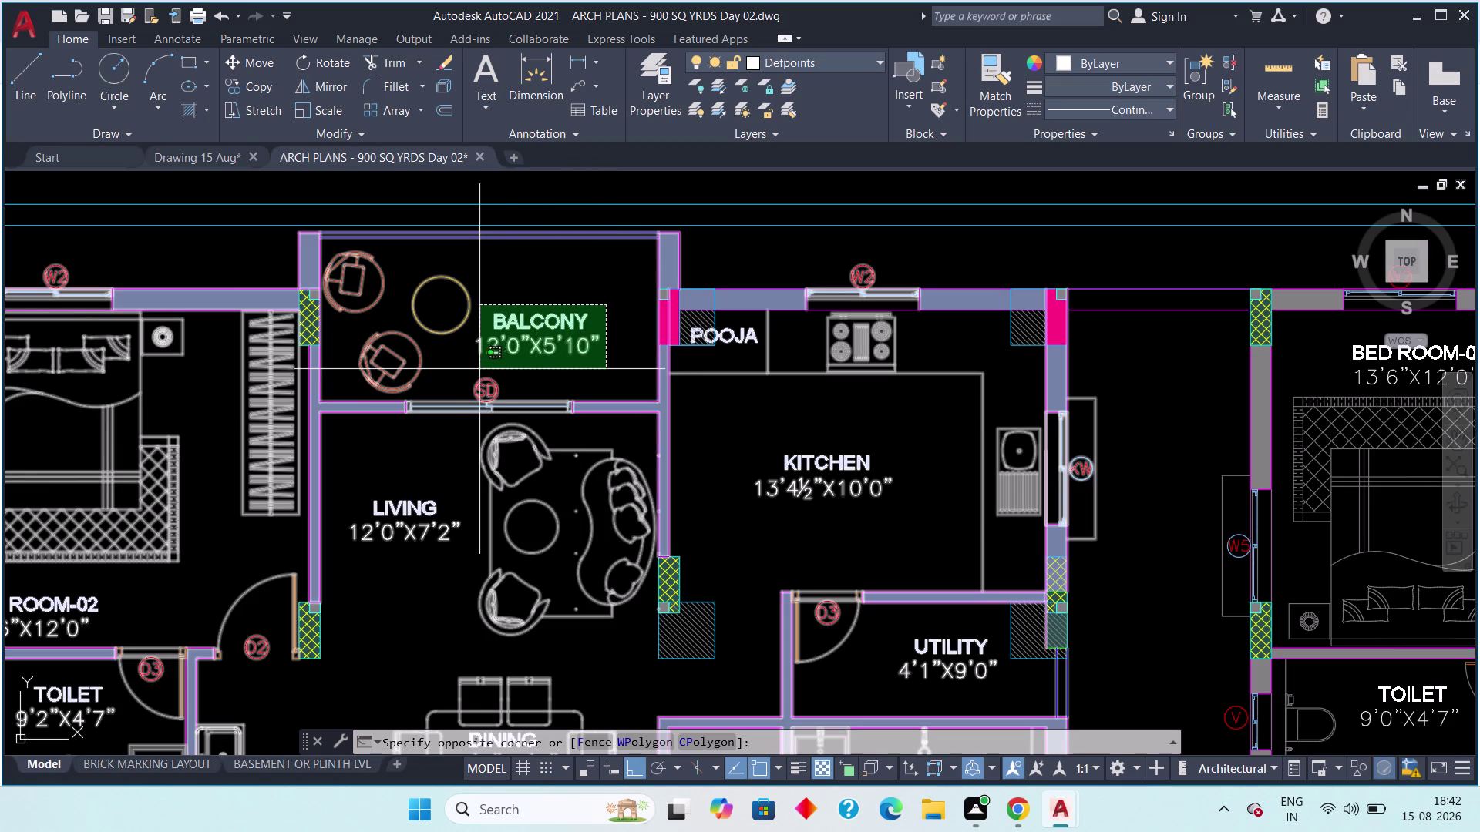
click(469, 369)
scroll(down, 3)
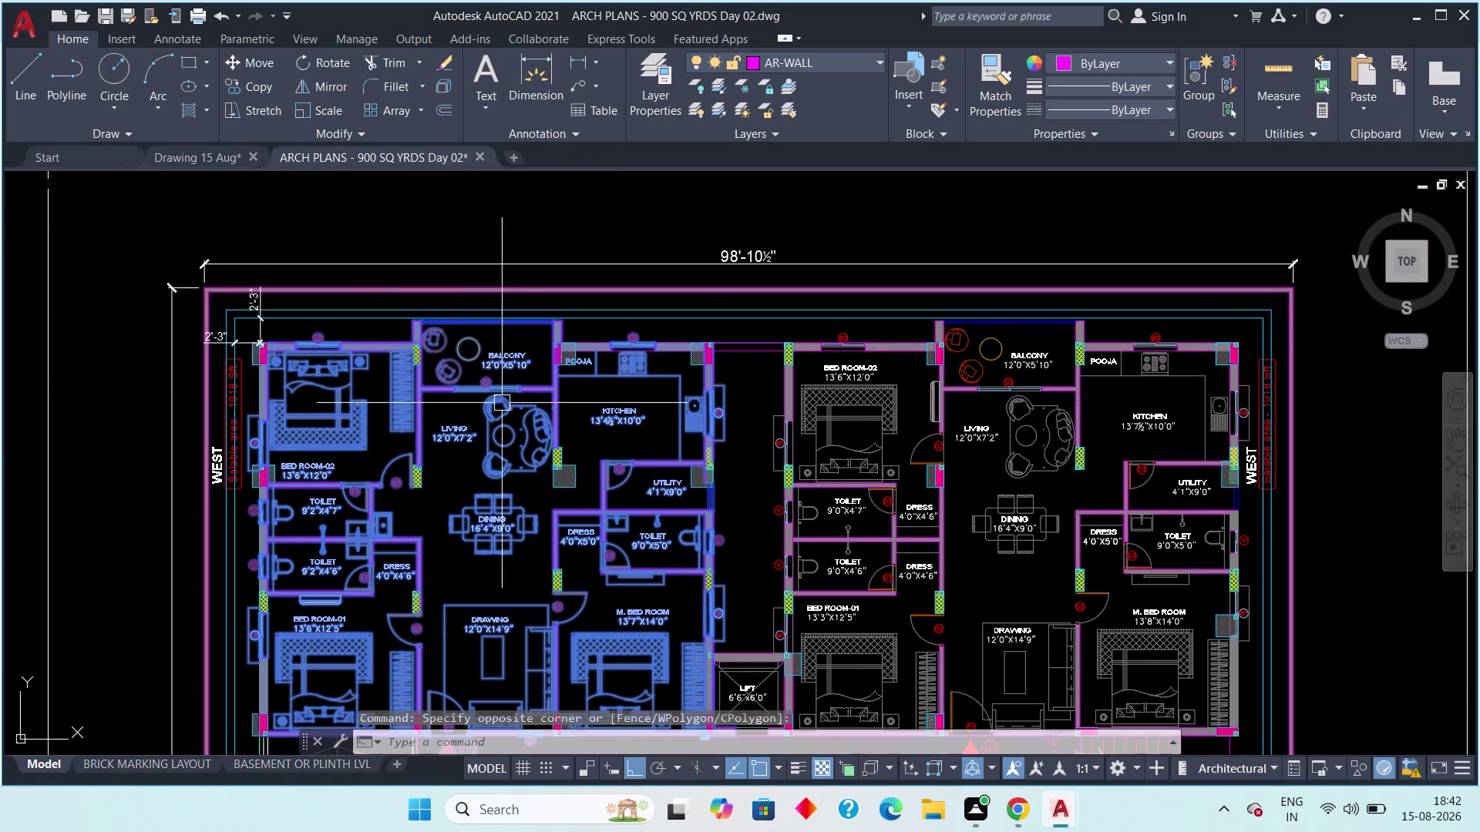
middle_drag(505, 407, 477, 420)
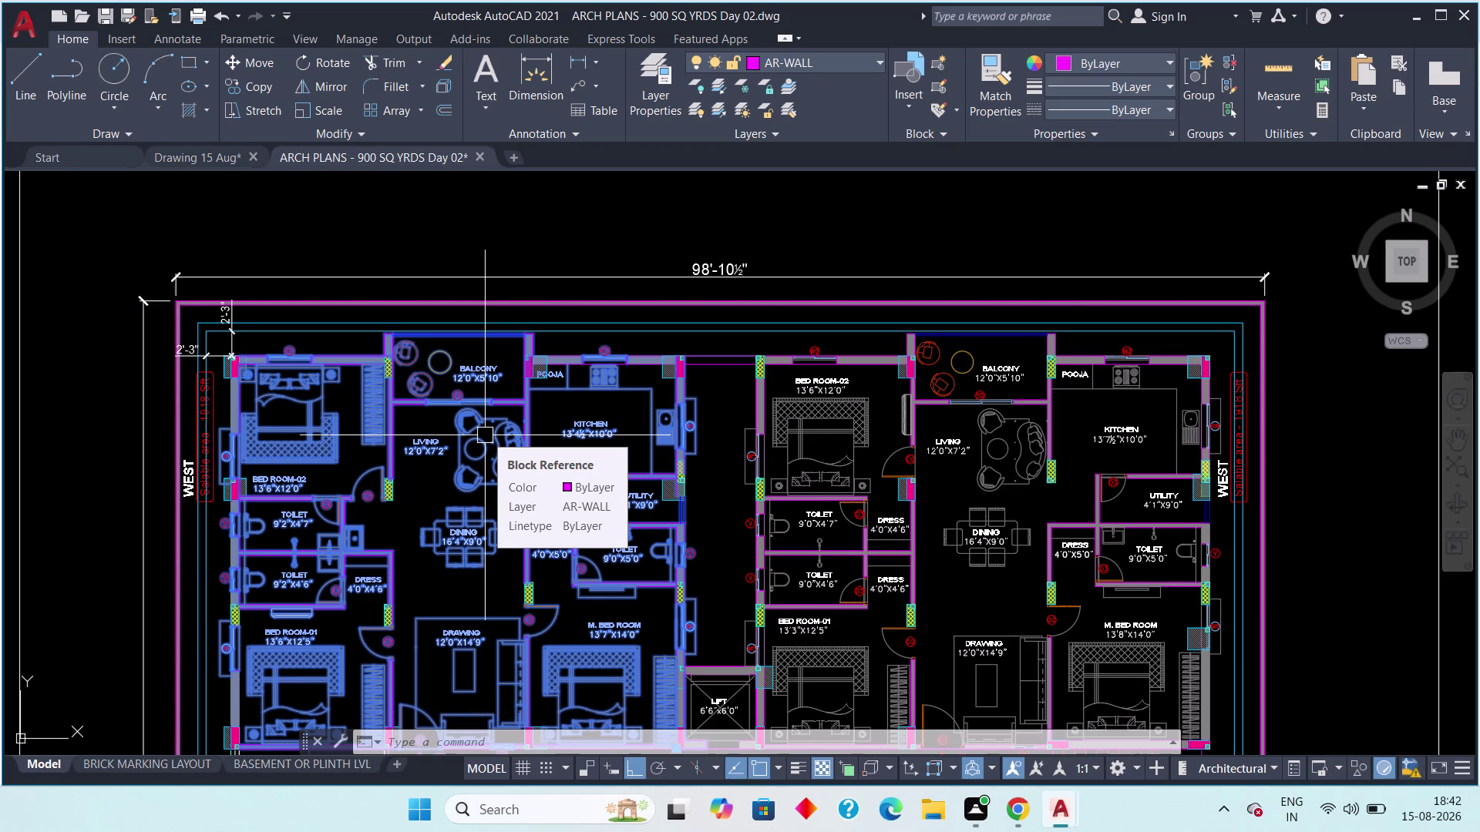
key(Escape)
key(Escape)
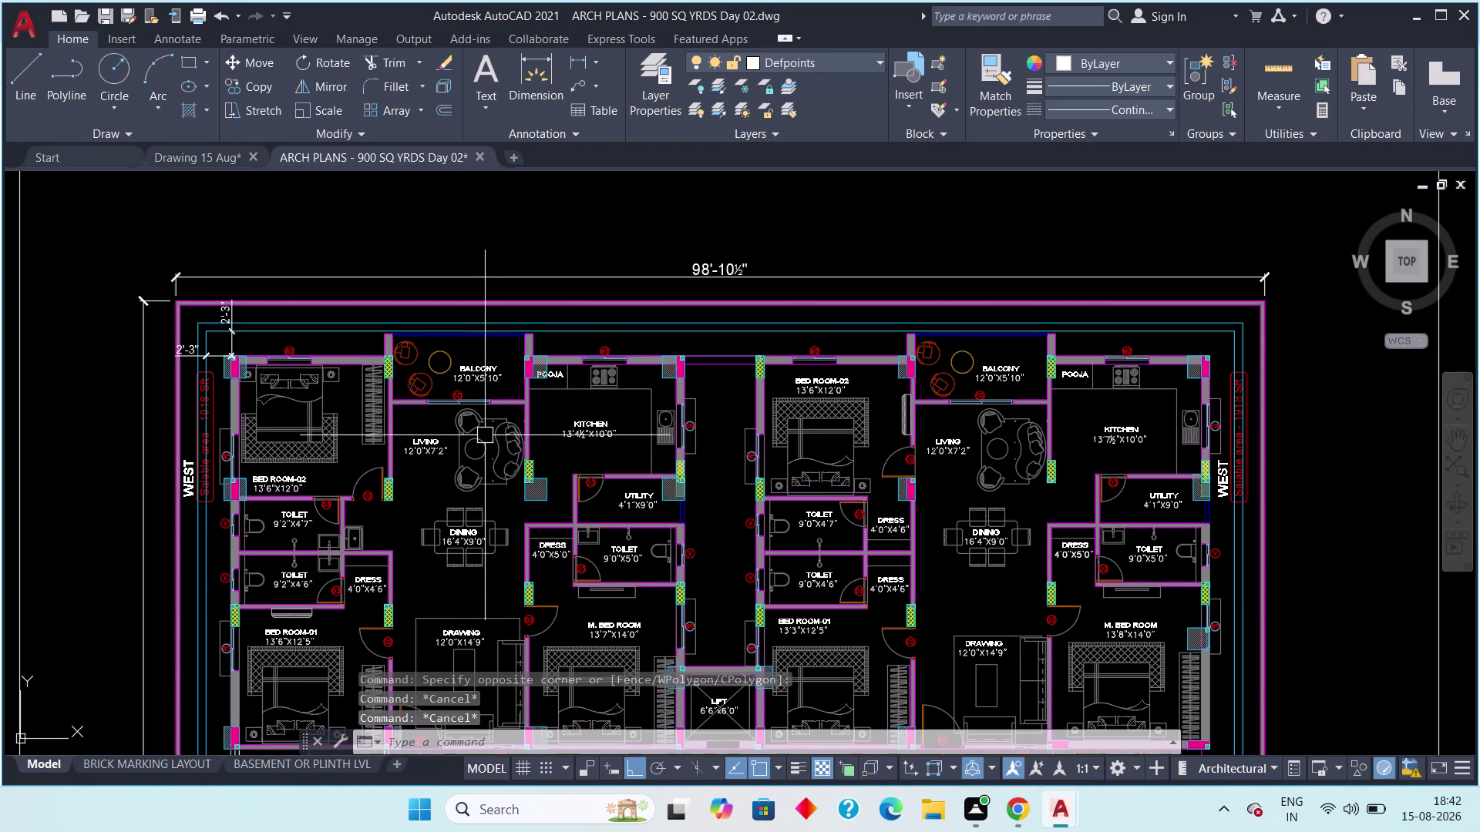
middle_drag(469, 372, 366, 402)
scroll(up, 3)
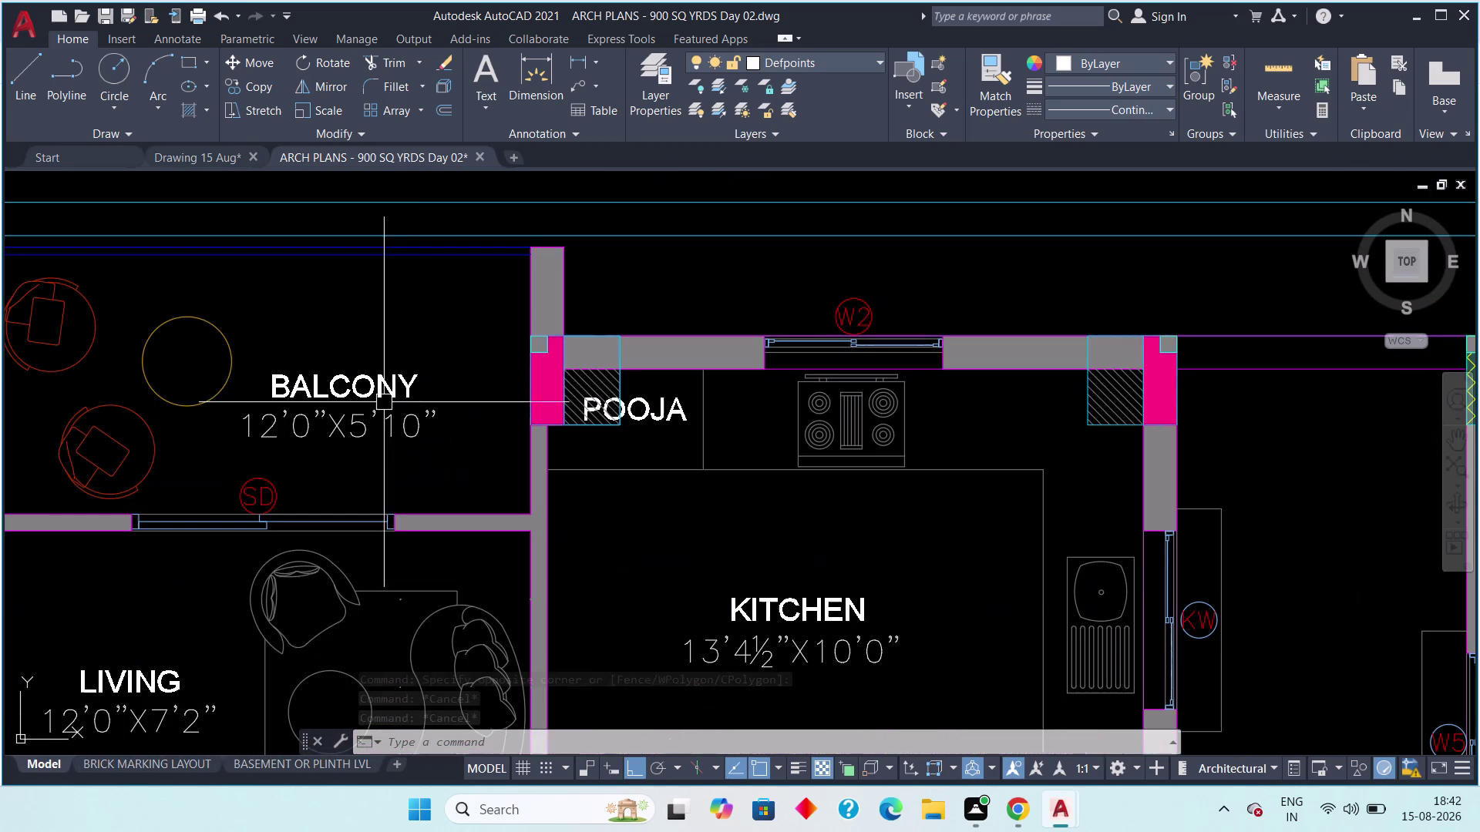
click(425, 352)
click(370, 426)
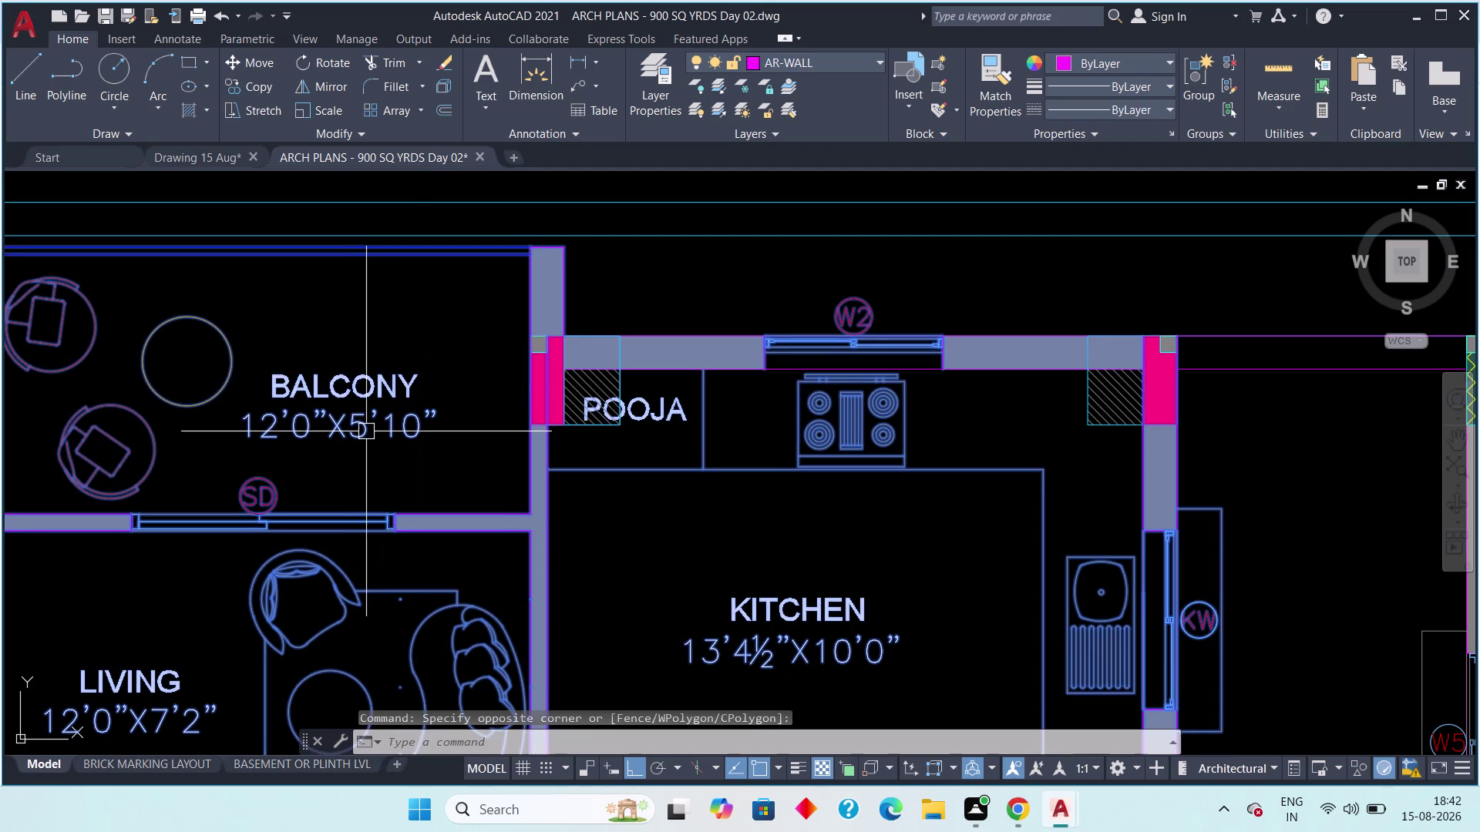
key(Escape)
key(Escape)
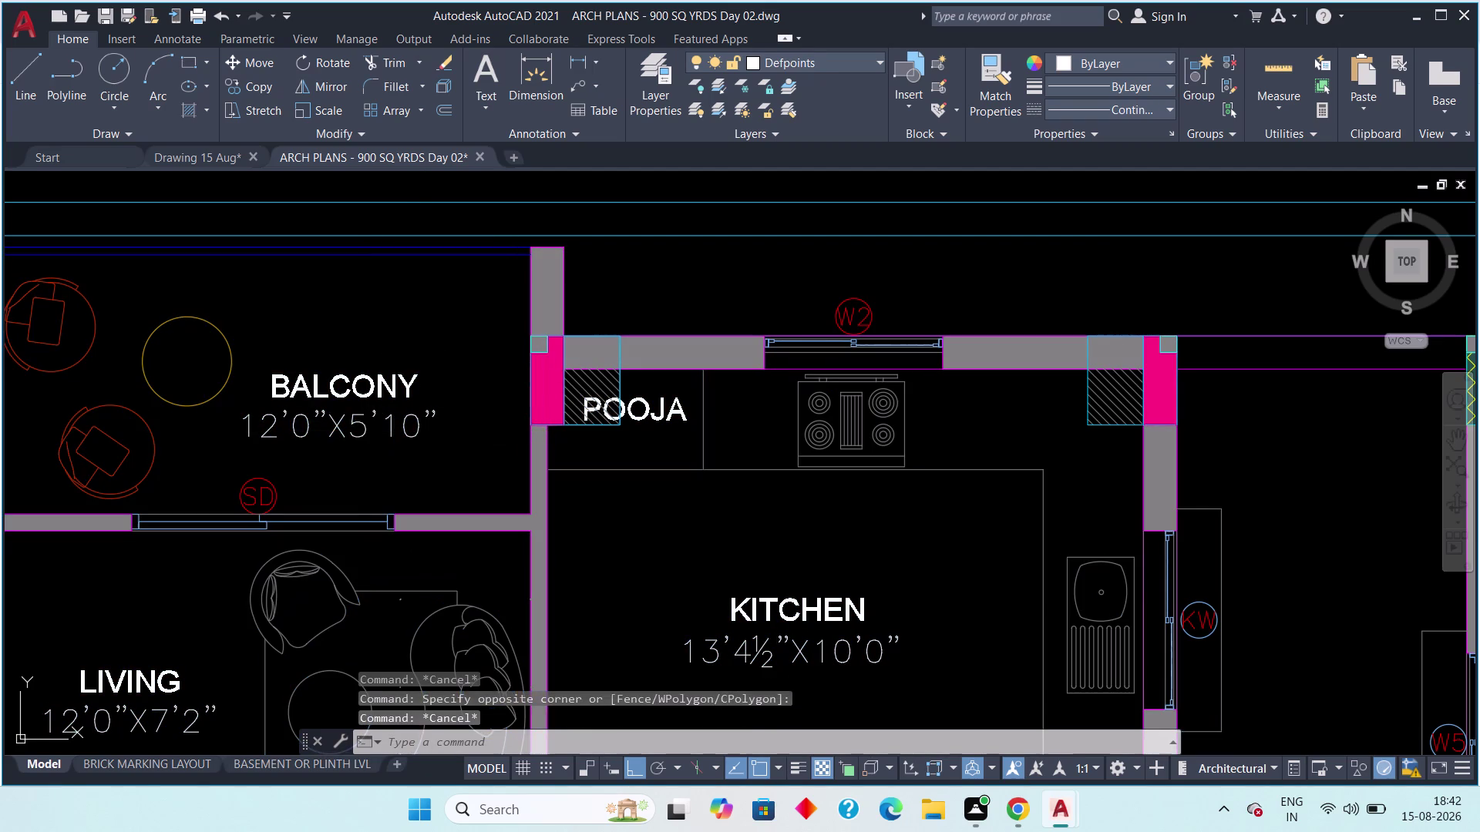
key(Escape)
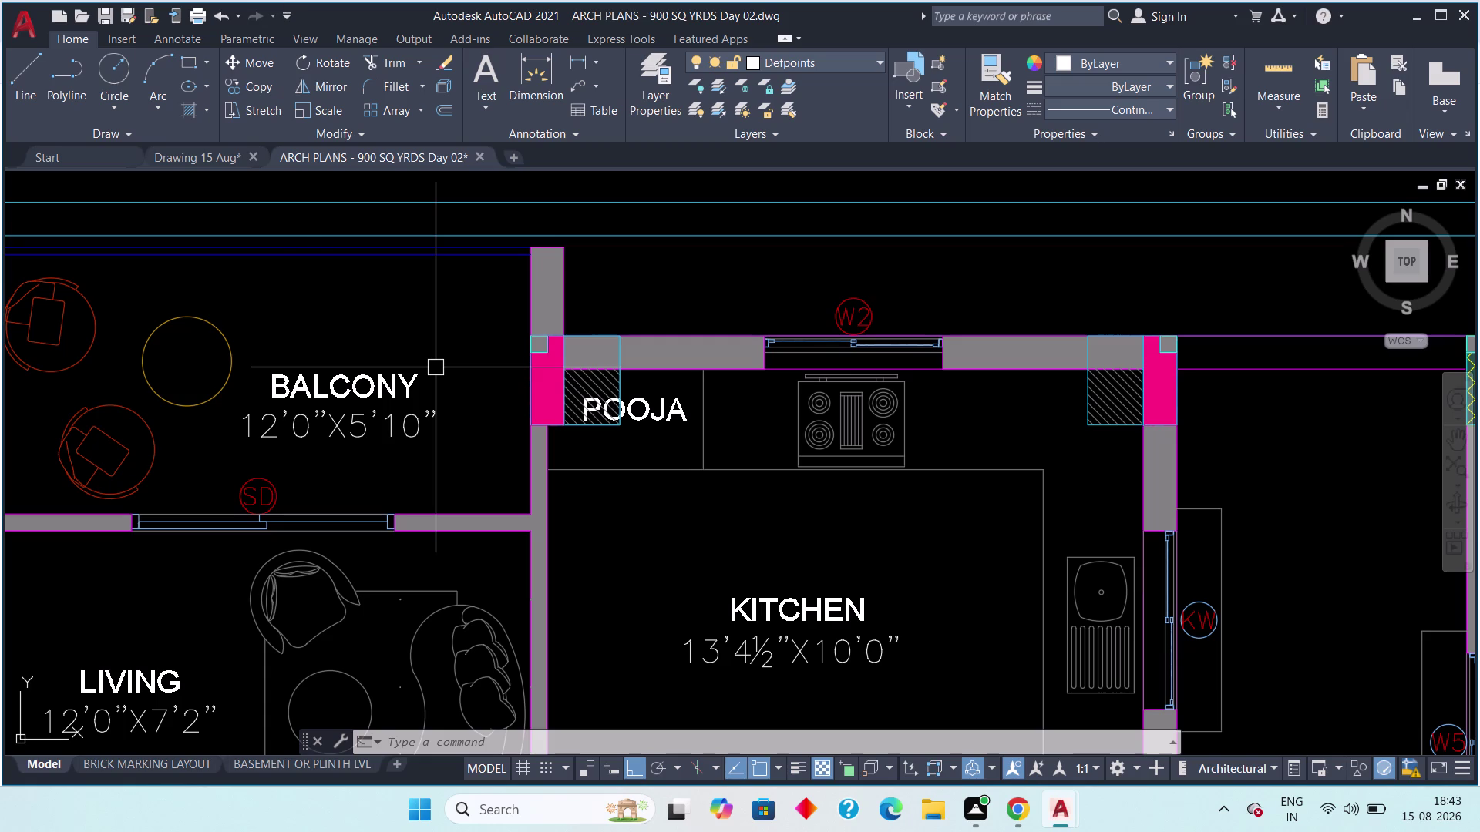
scroll(down, 3)
middle_drag(304, 319, 281, 324)
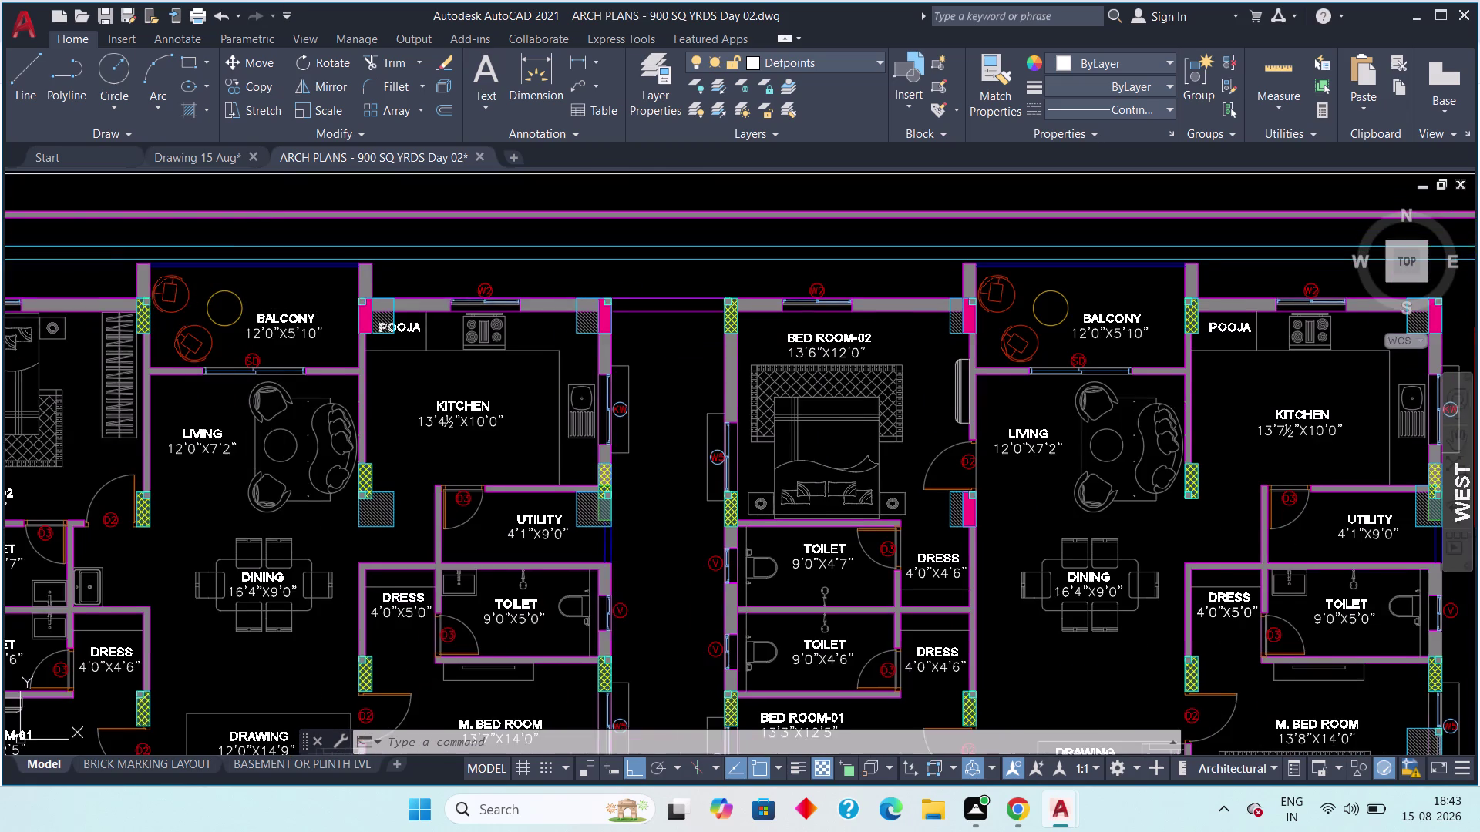
middle_drag(281, 324, 253, 329)
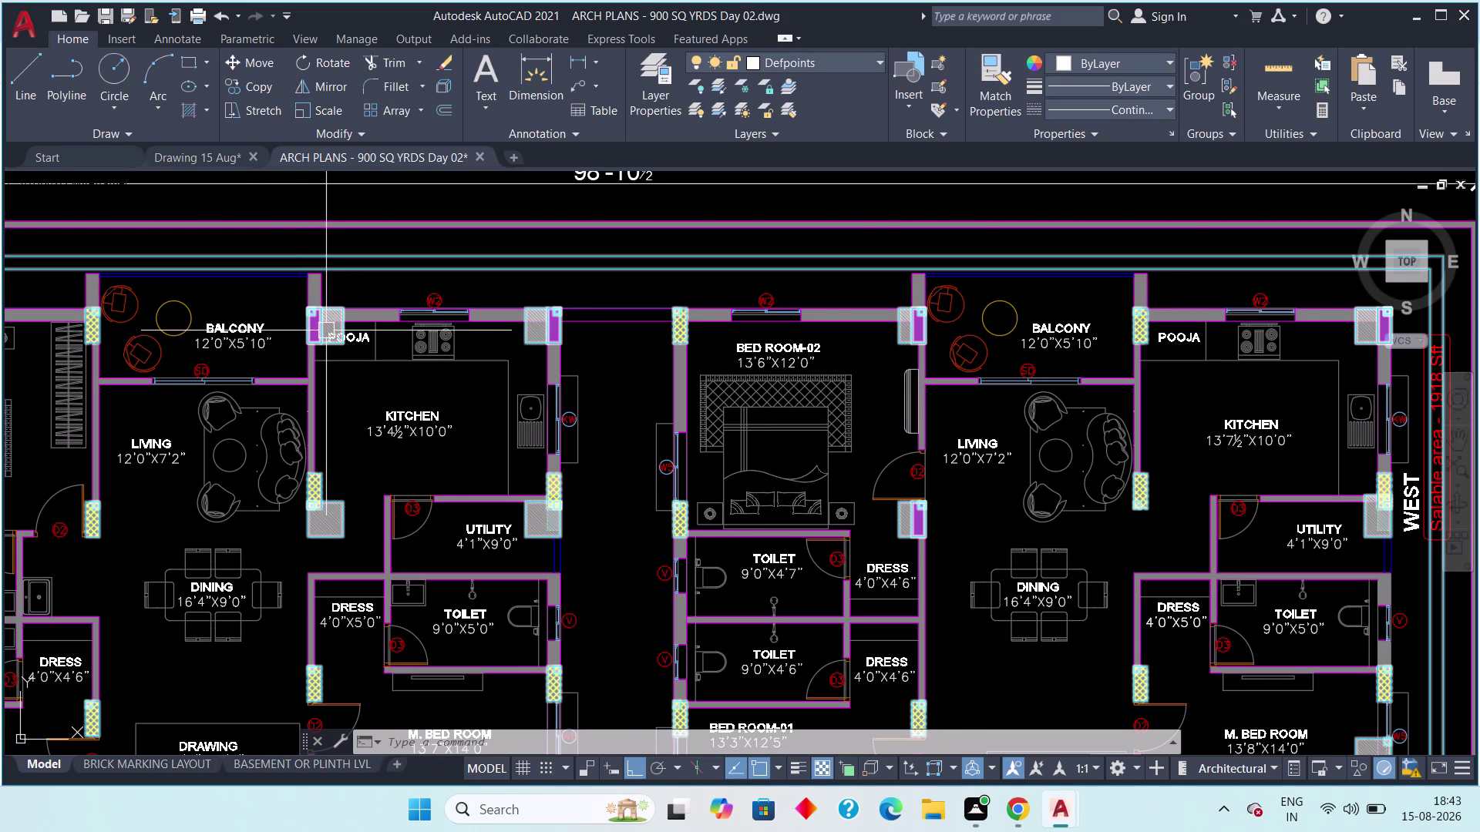
scroll(up, 3)
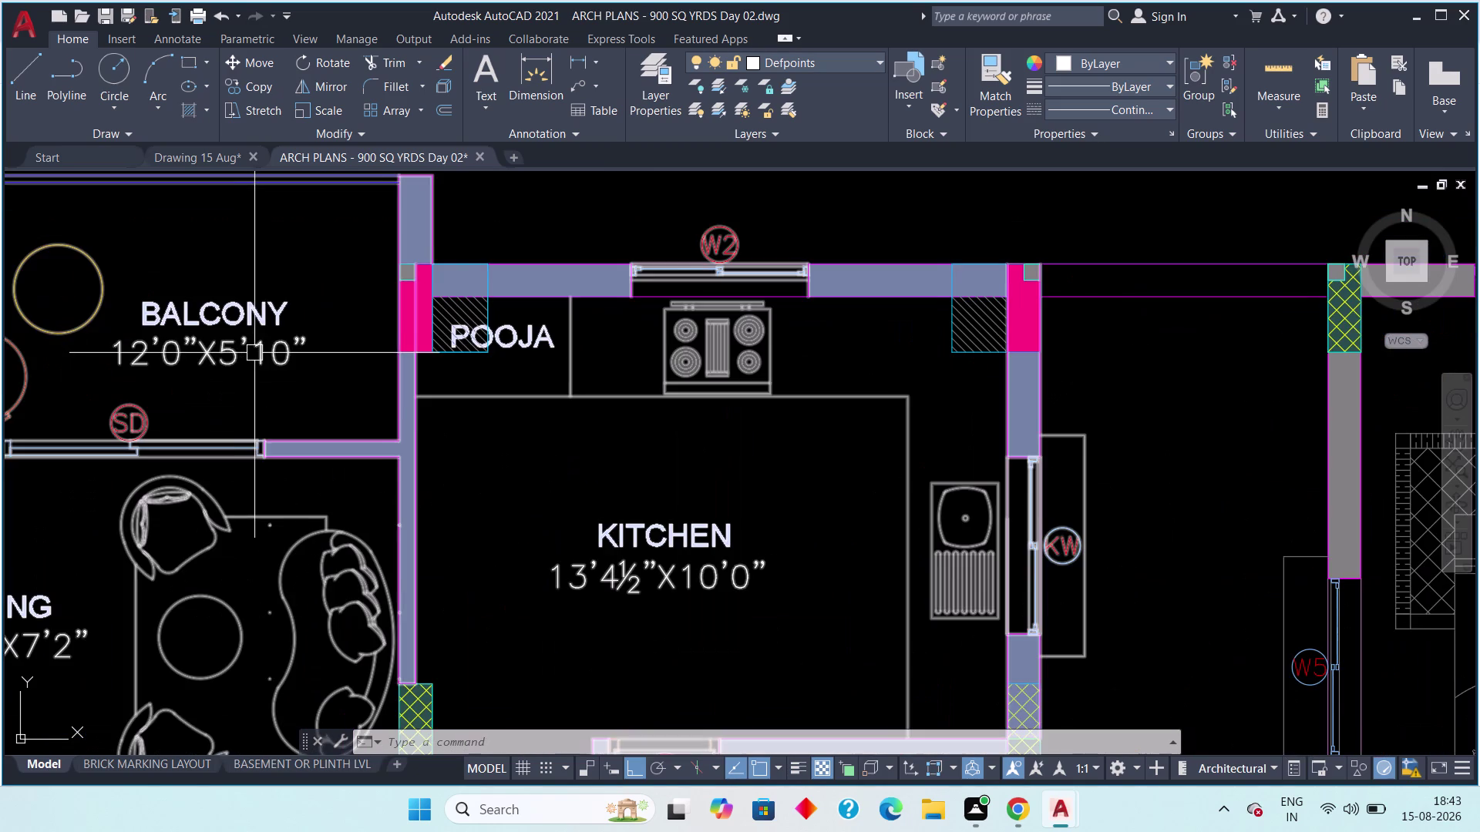
middle_drag(271, 356, 310, 358)
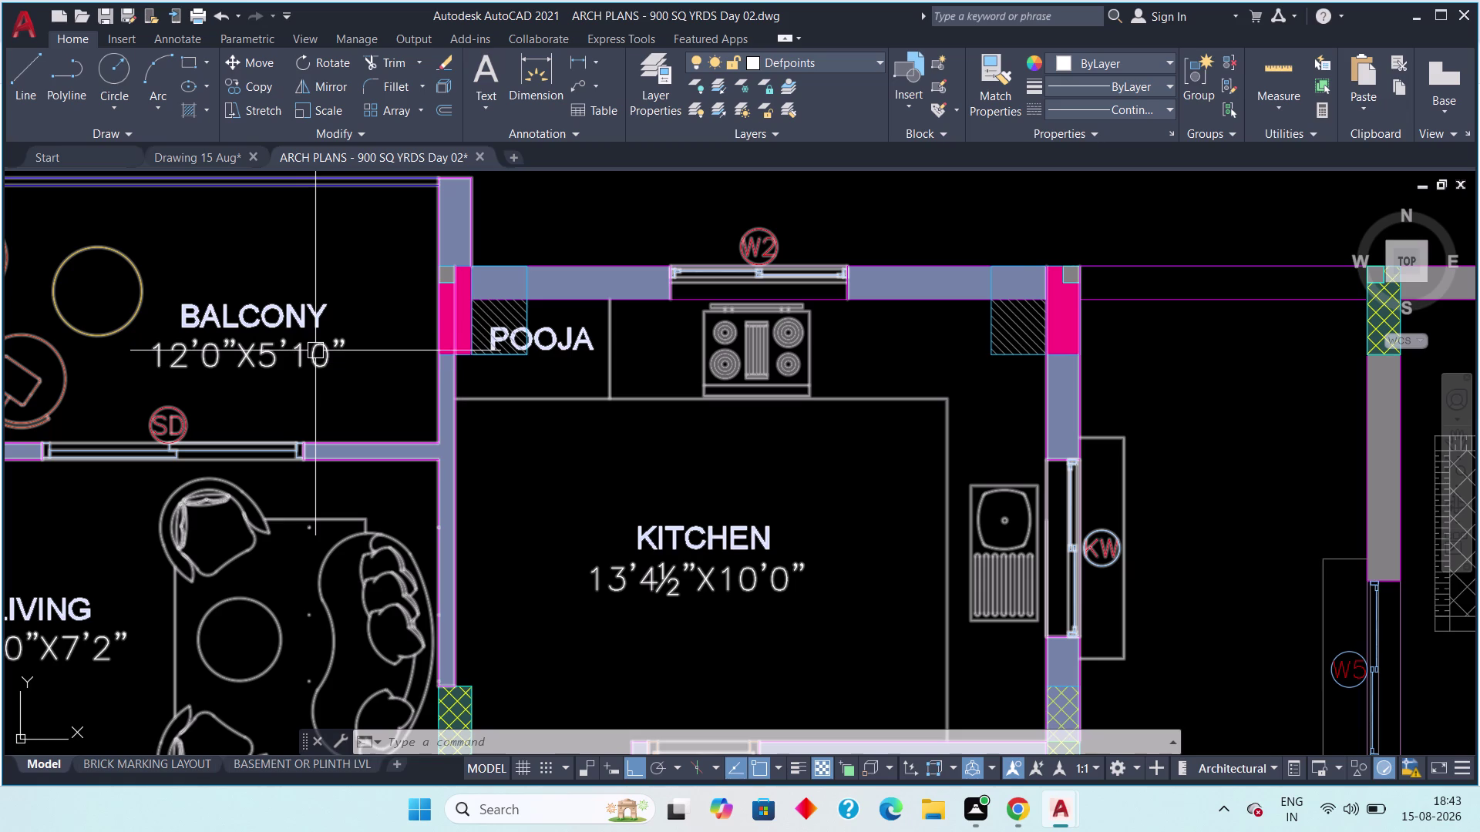
middle_drag(316, 351, 345, 385)
scroll(down, 3)
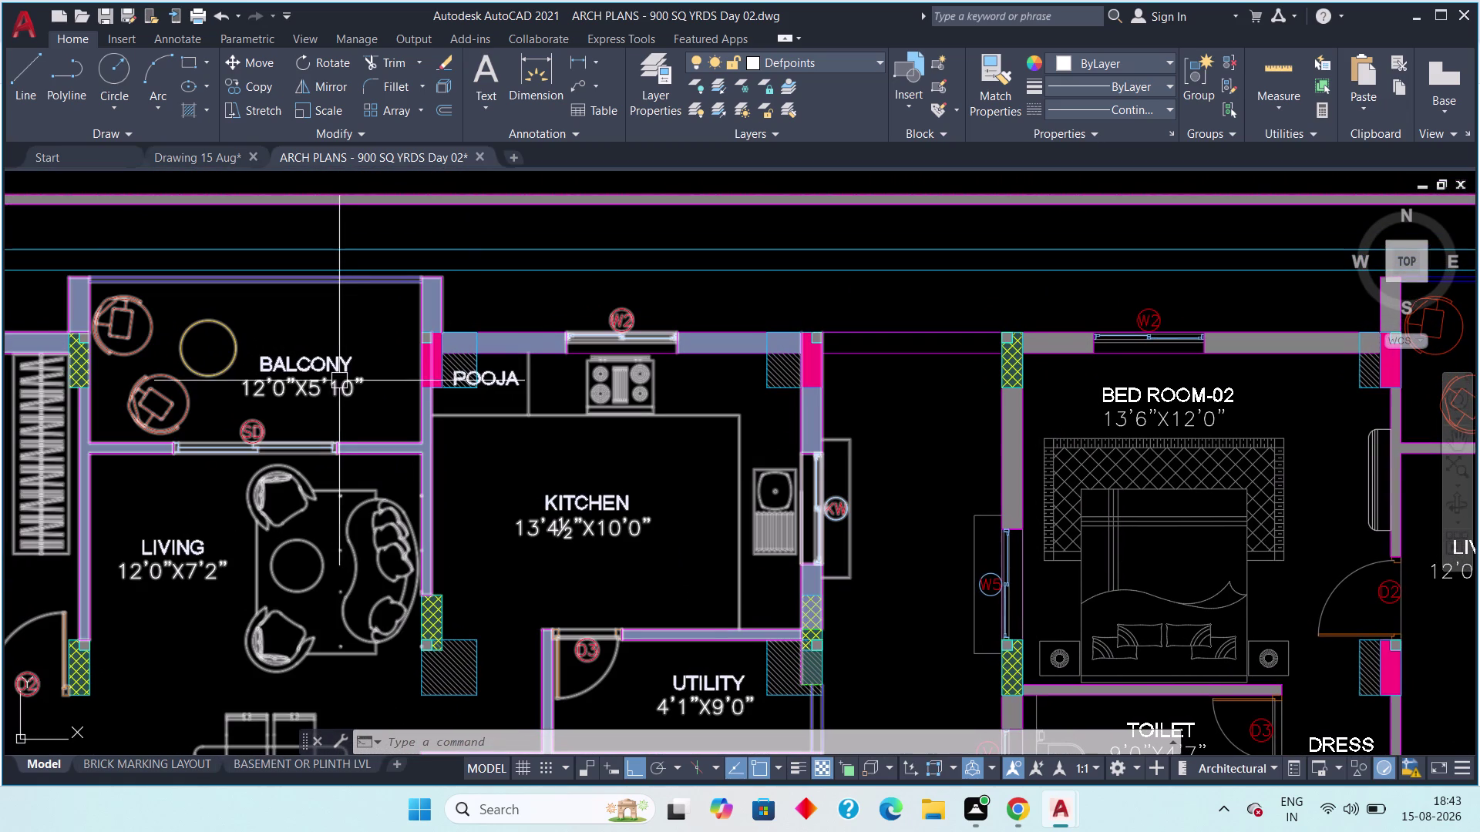
middle_drag(321, 362, 352, 389)
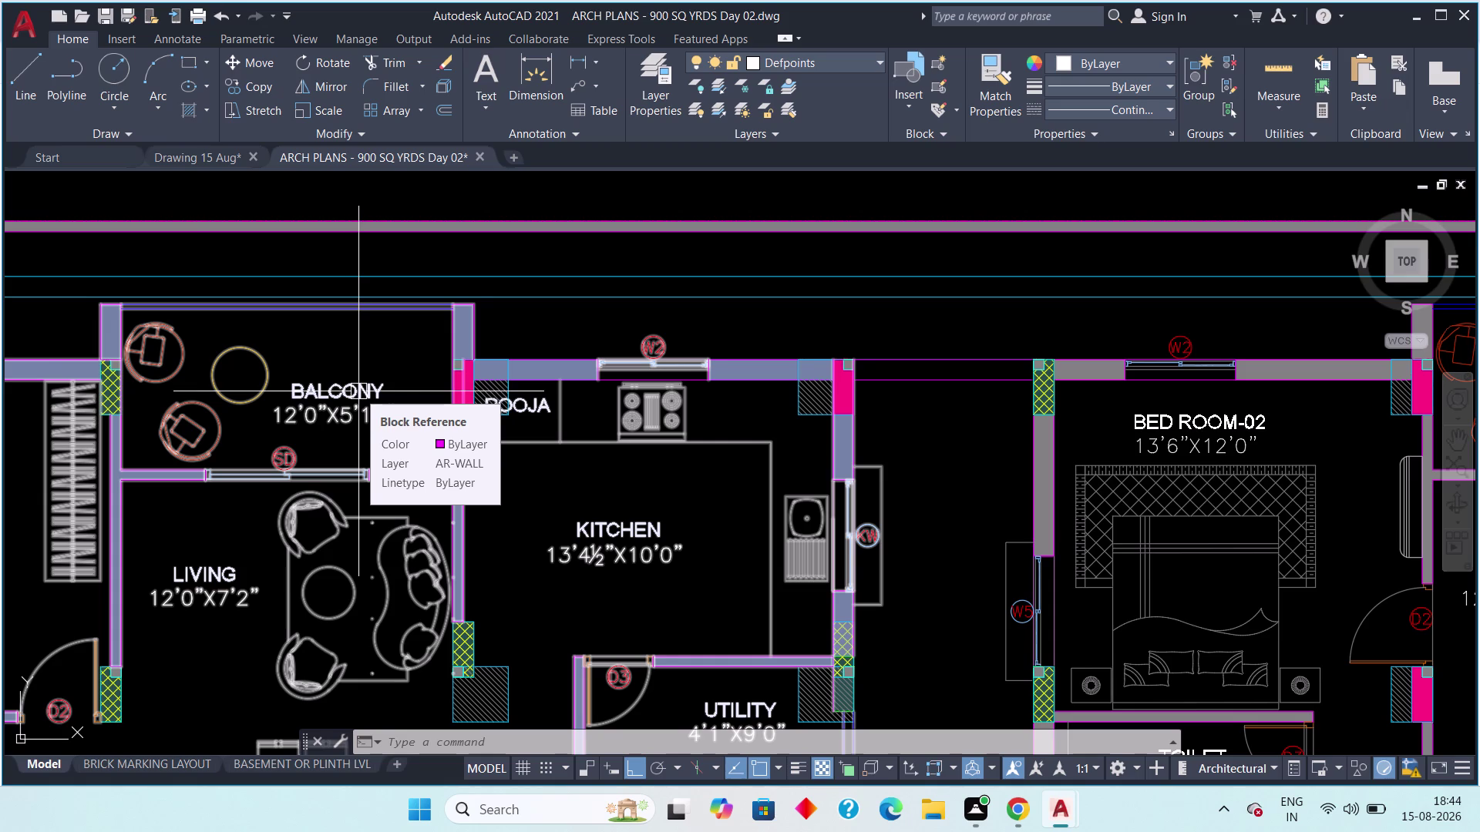
middle_drag(348, 317, 296, 301)
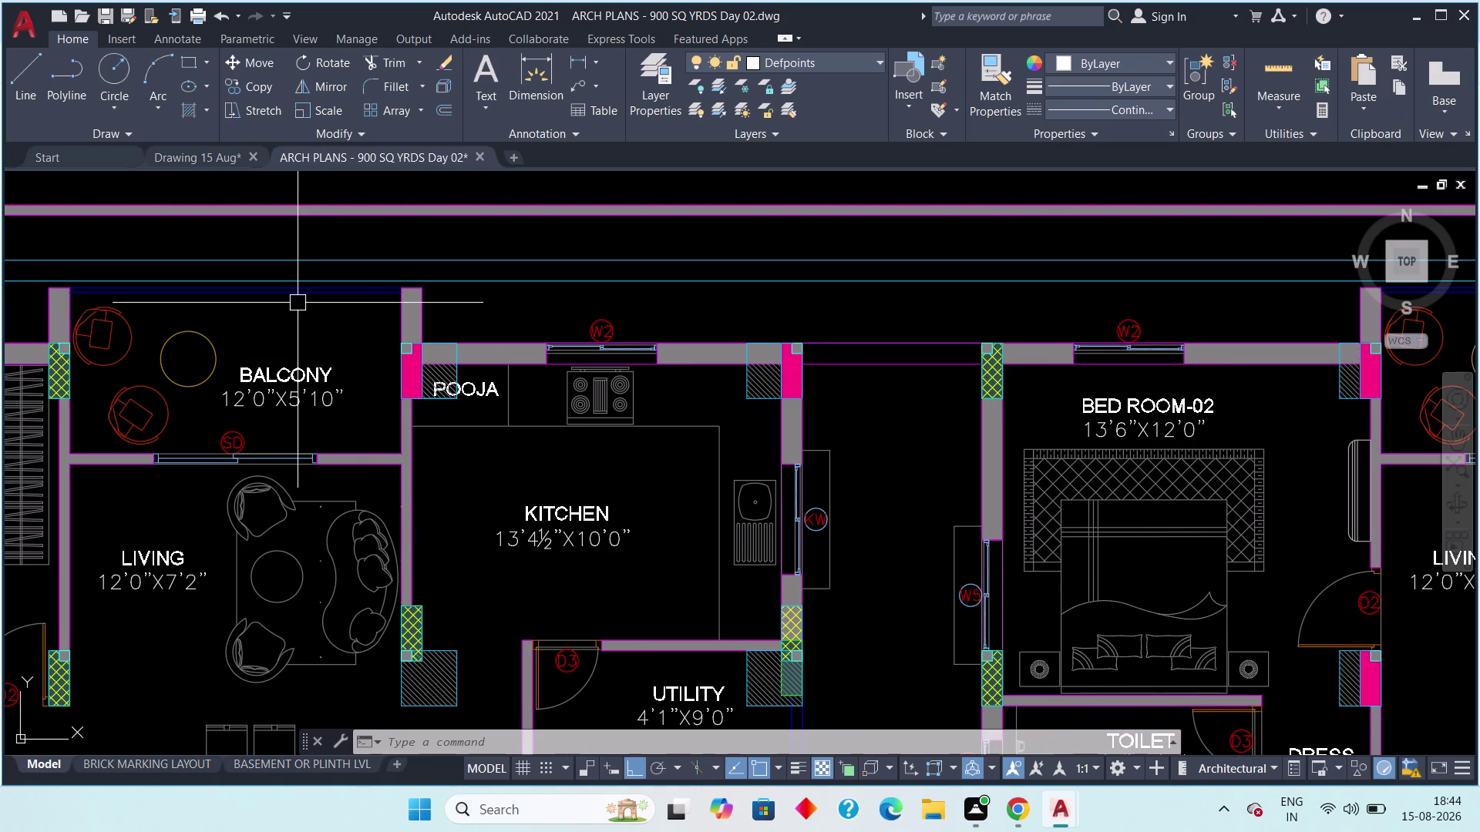
middle_drag(644, 407, 512, 445)
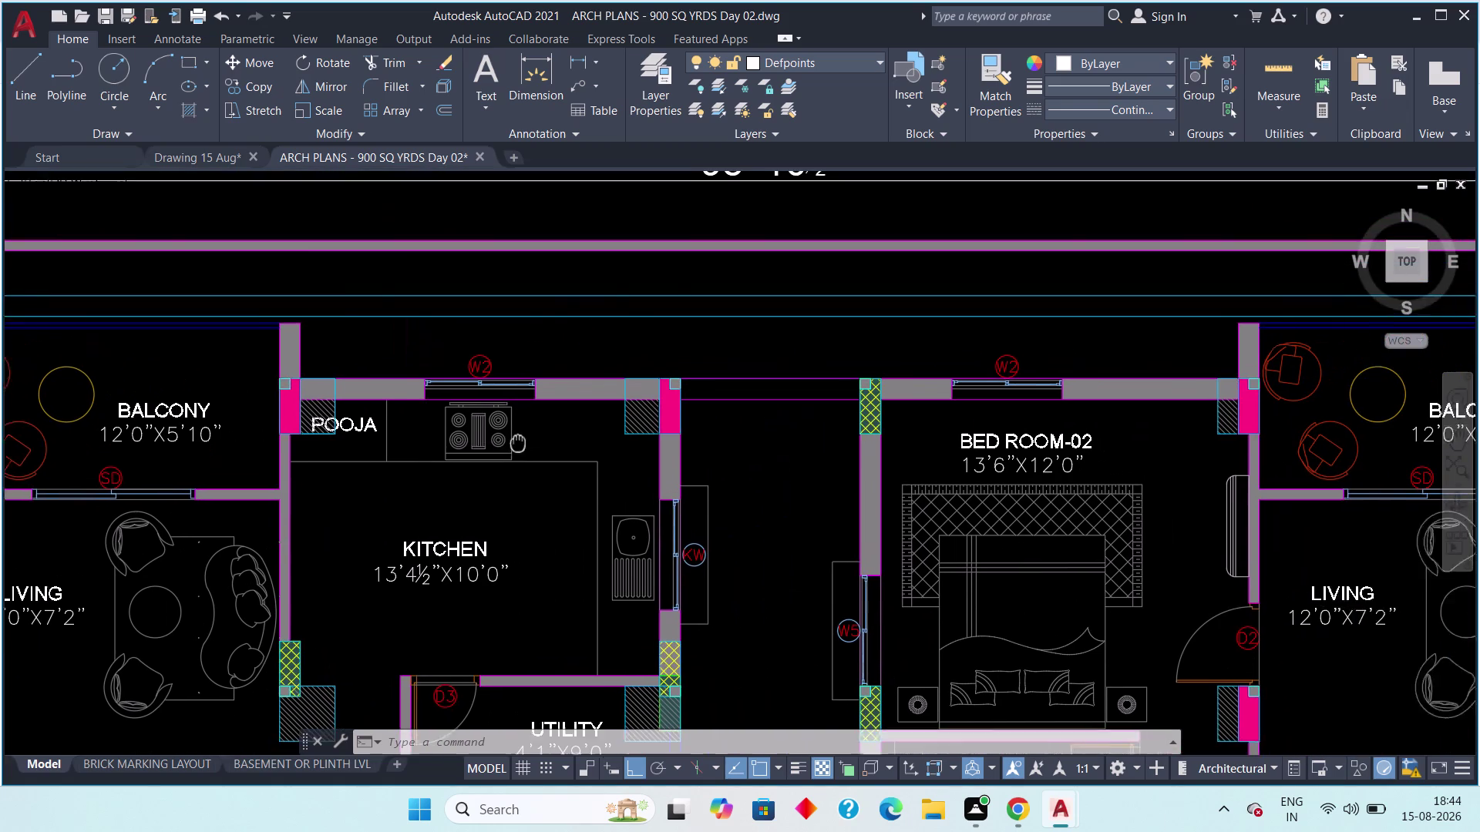
middle_drag(512, 445, 495, 448)
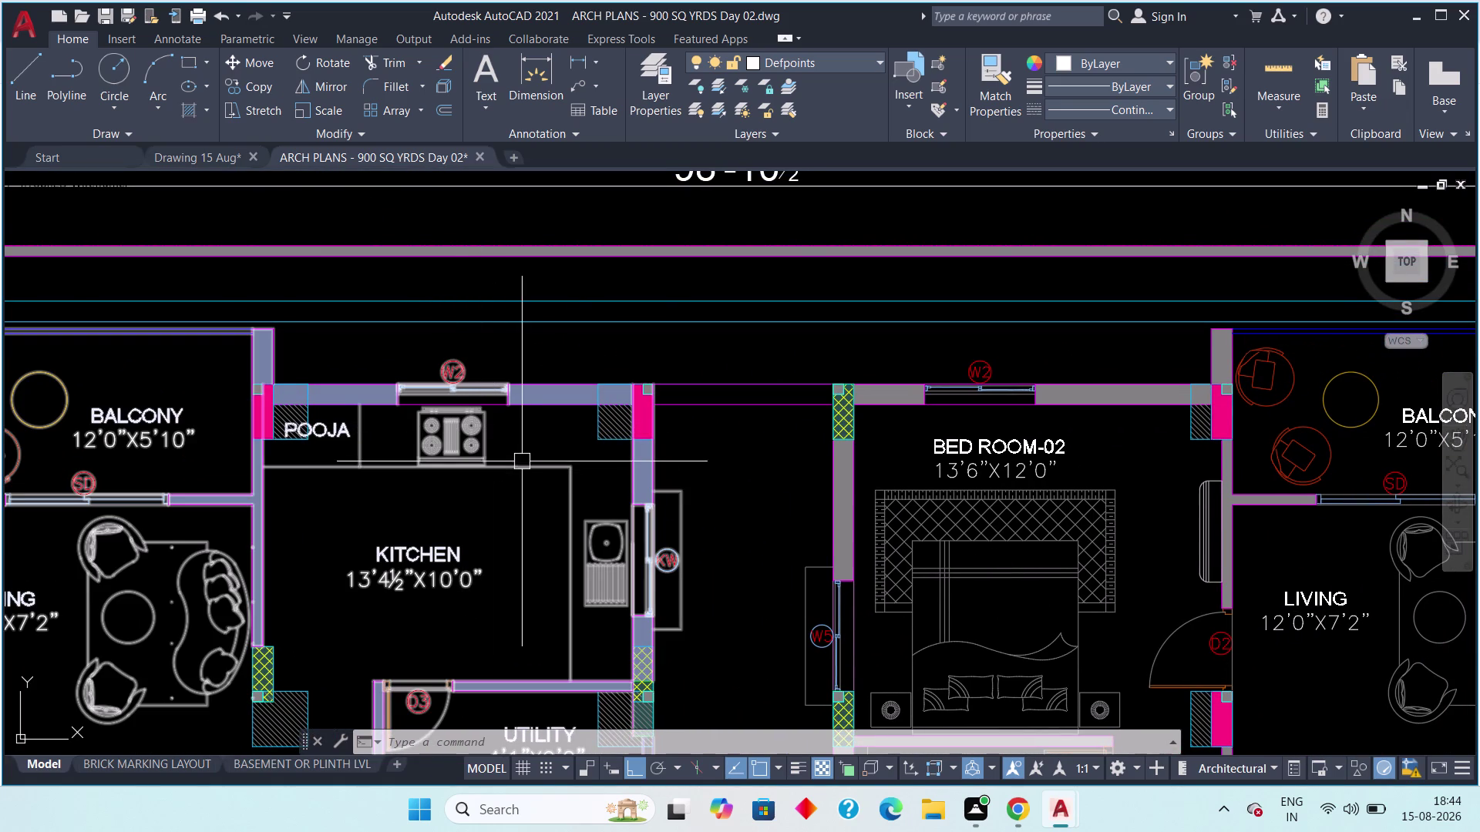
middle_drag(502, 480, 531, 499)
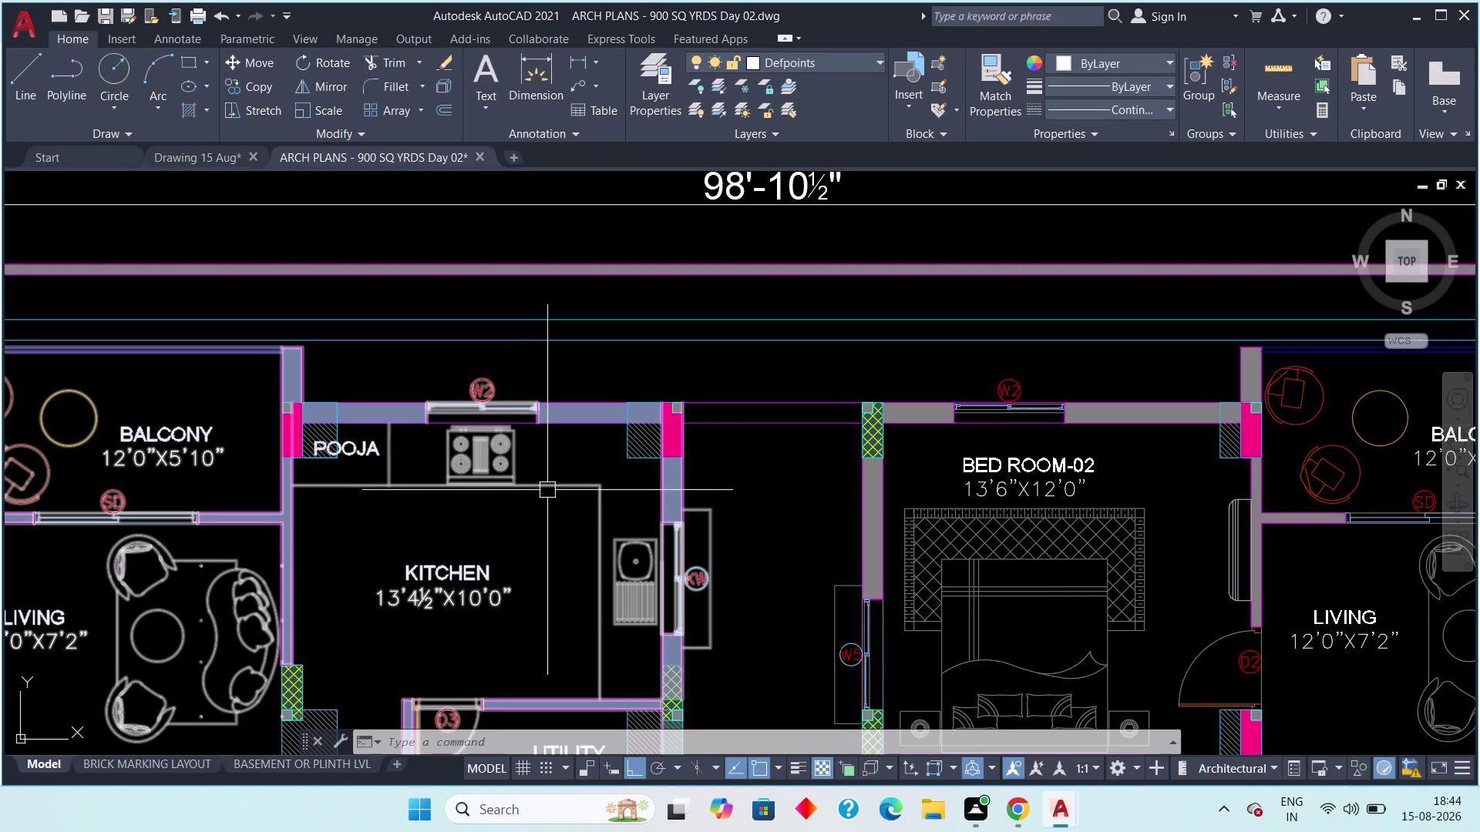
scroll(up, 3)
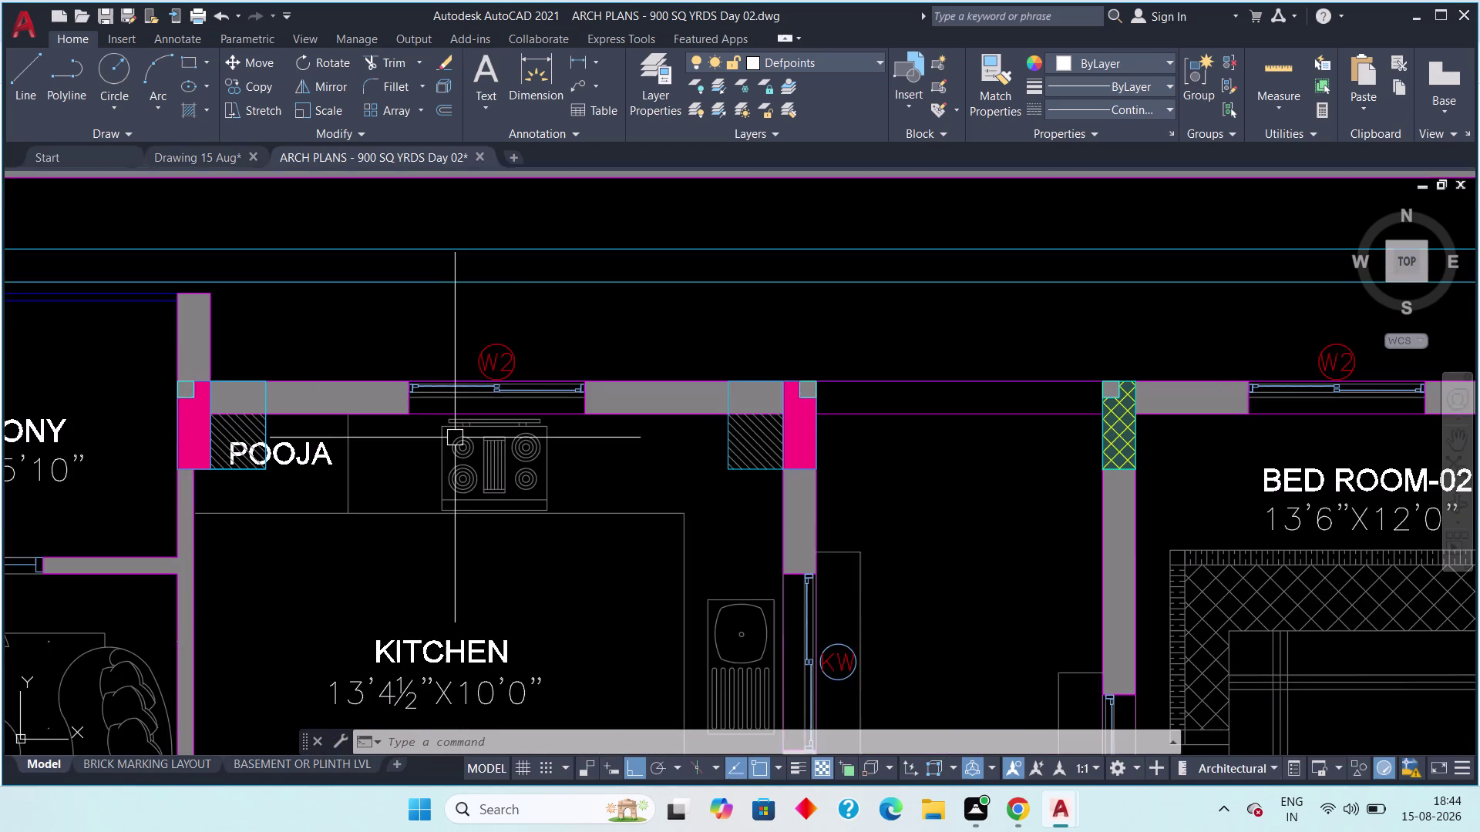
scroll(up, 3)
scroll(up, 3)
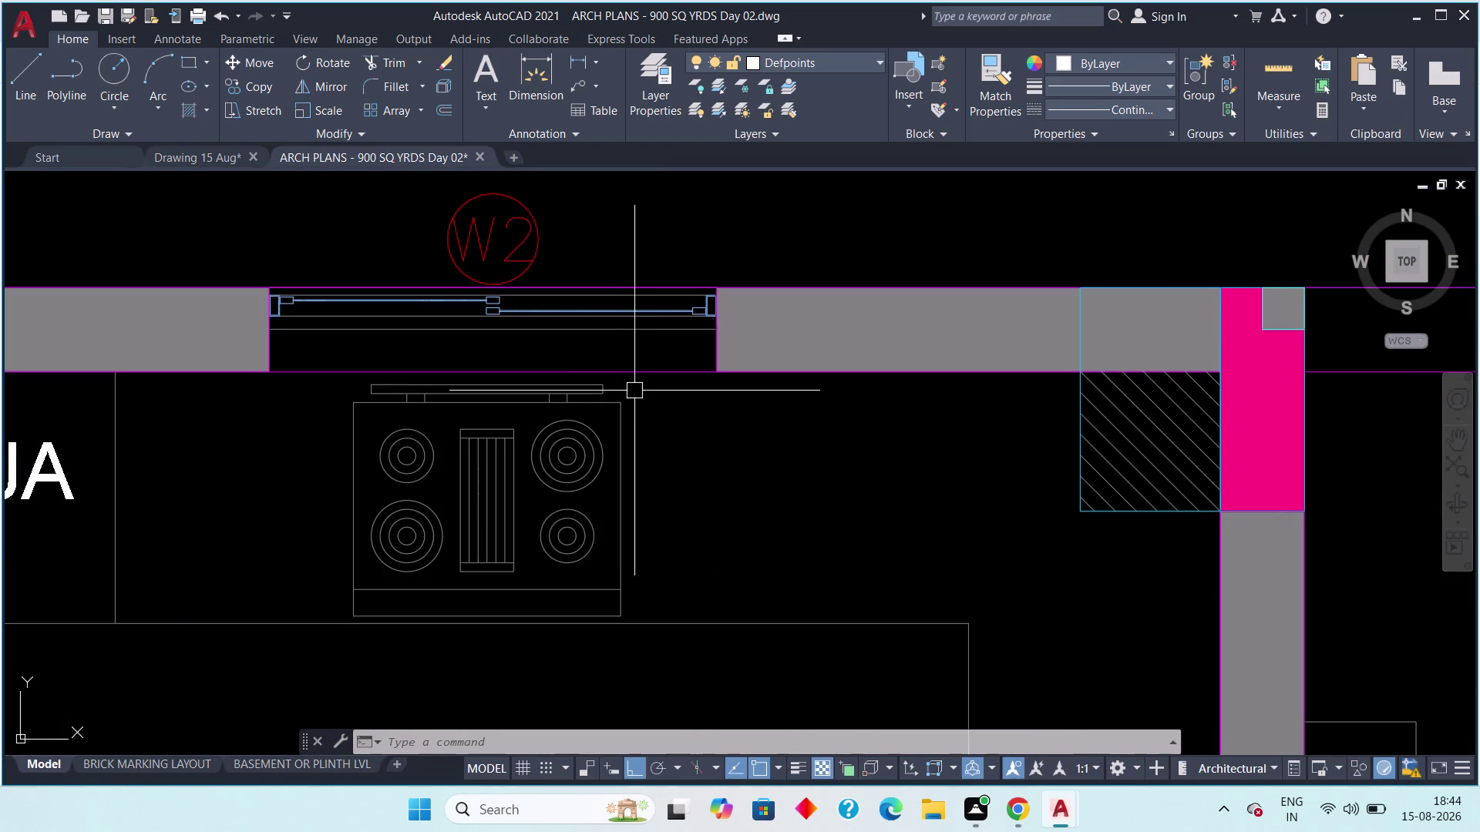
scroll(up, 3)
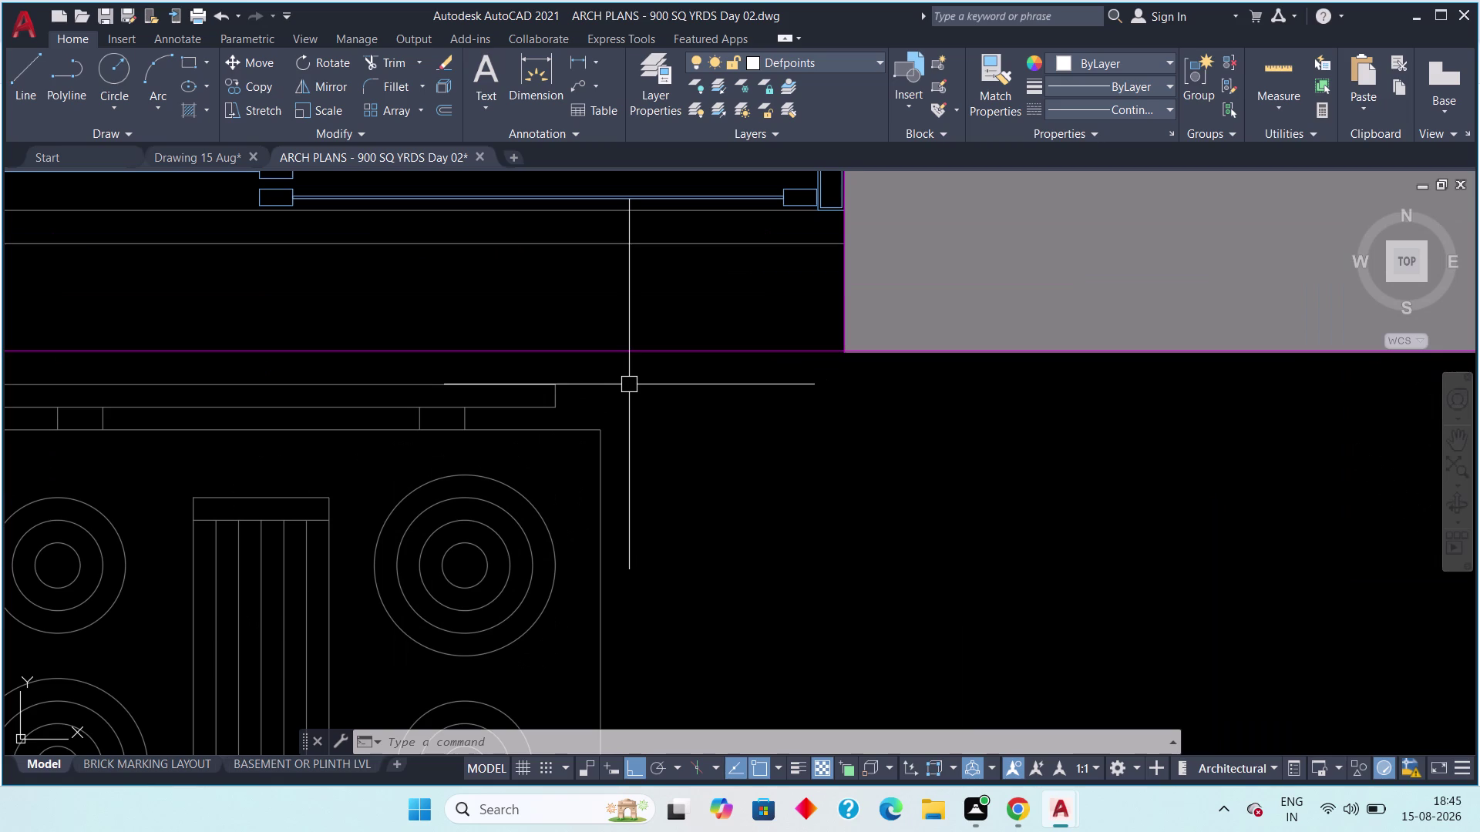
click(694, 363)
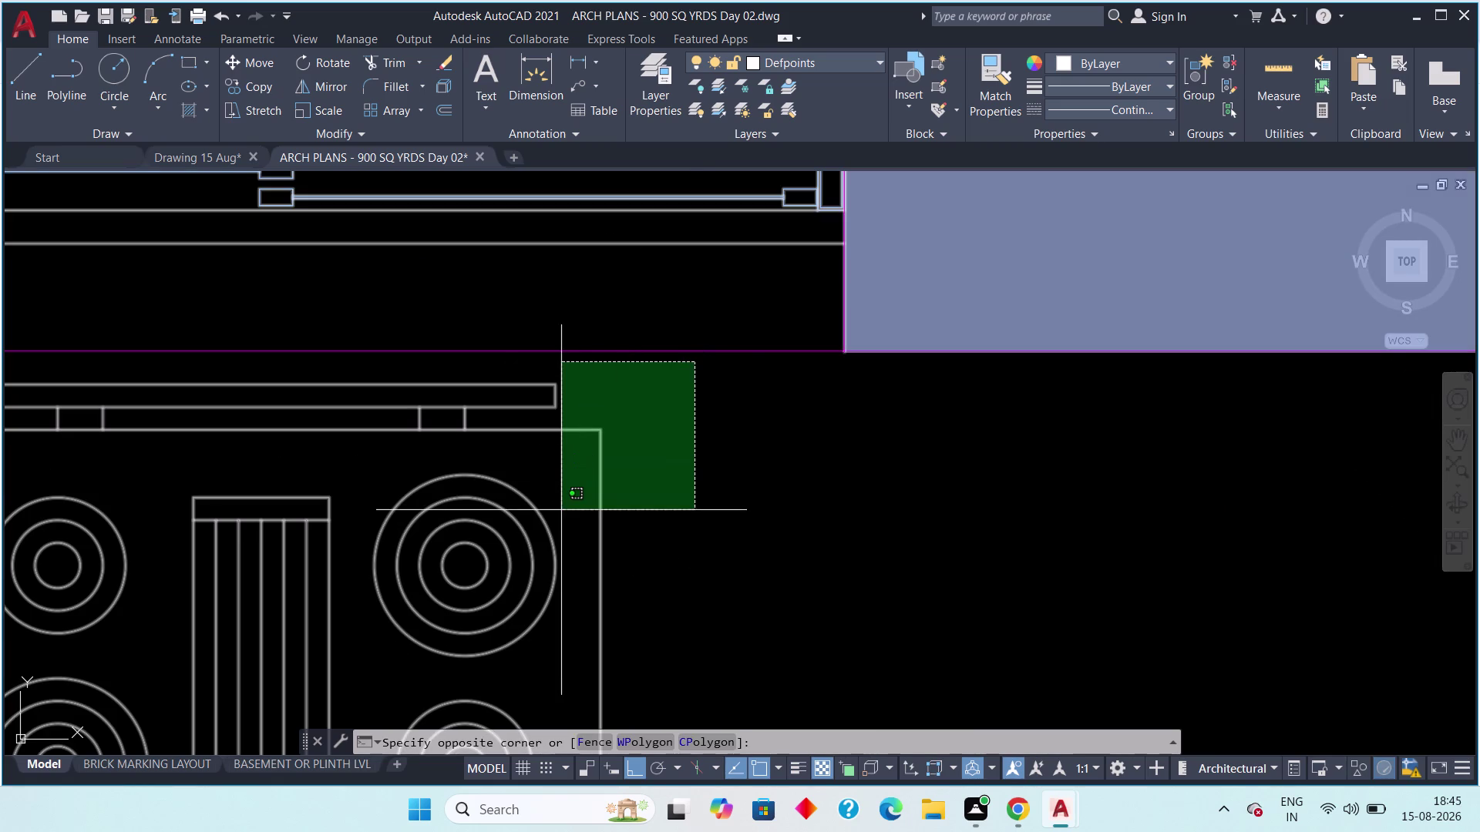
middle_drag(551, 538, 713, 459)
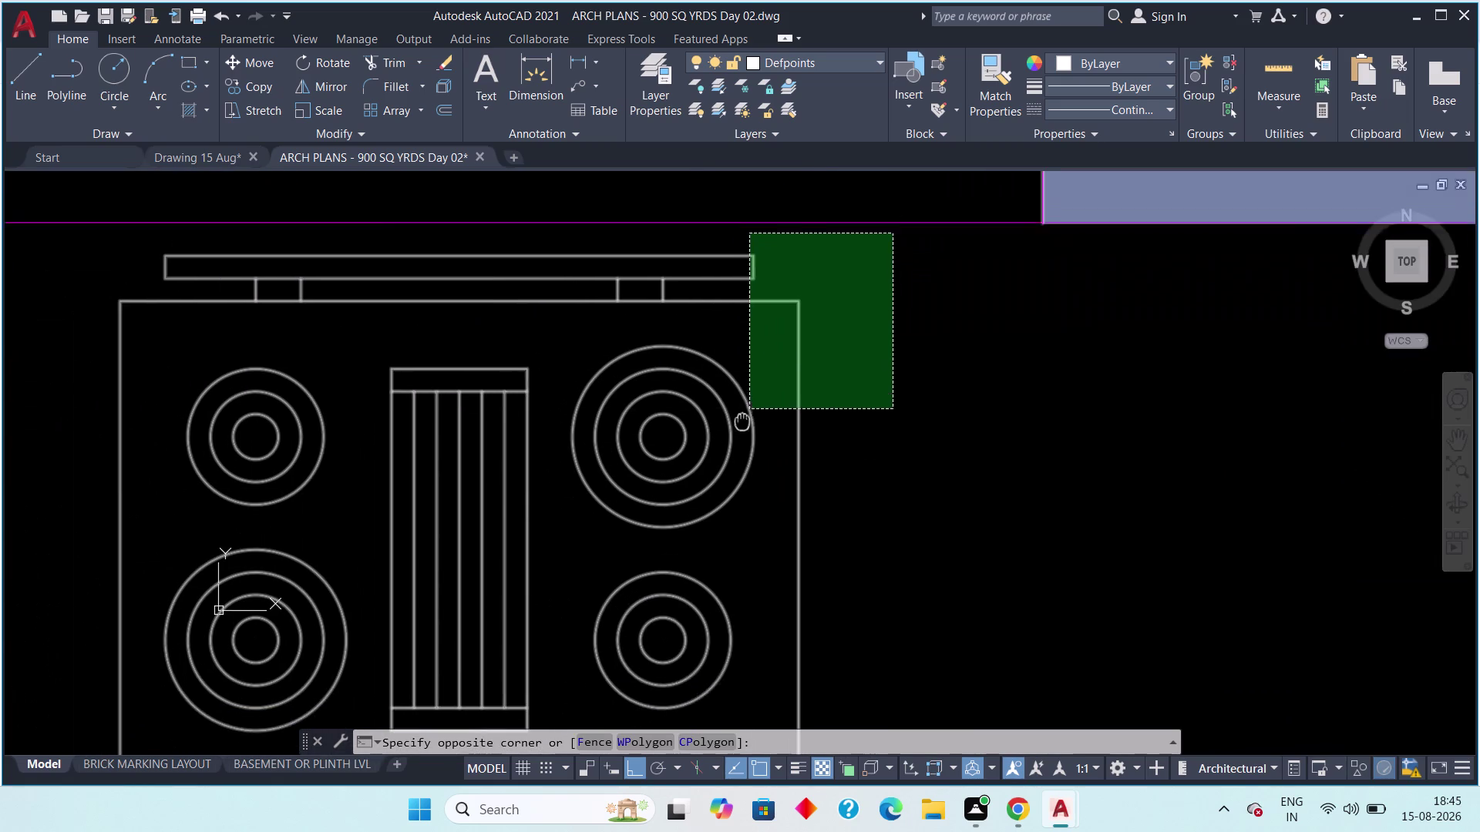
middle_drag(714, 458, 827, 393)
scroll(down, 3)
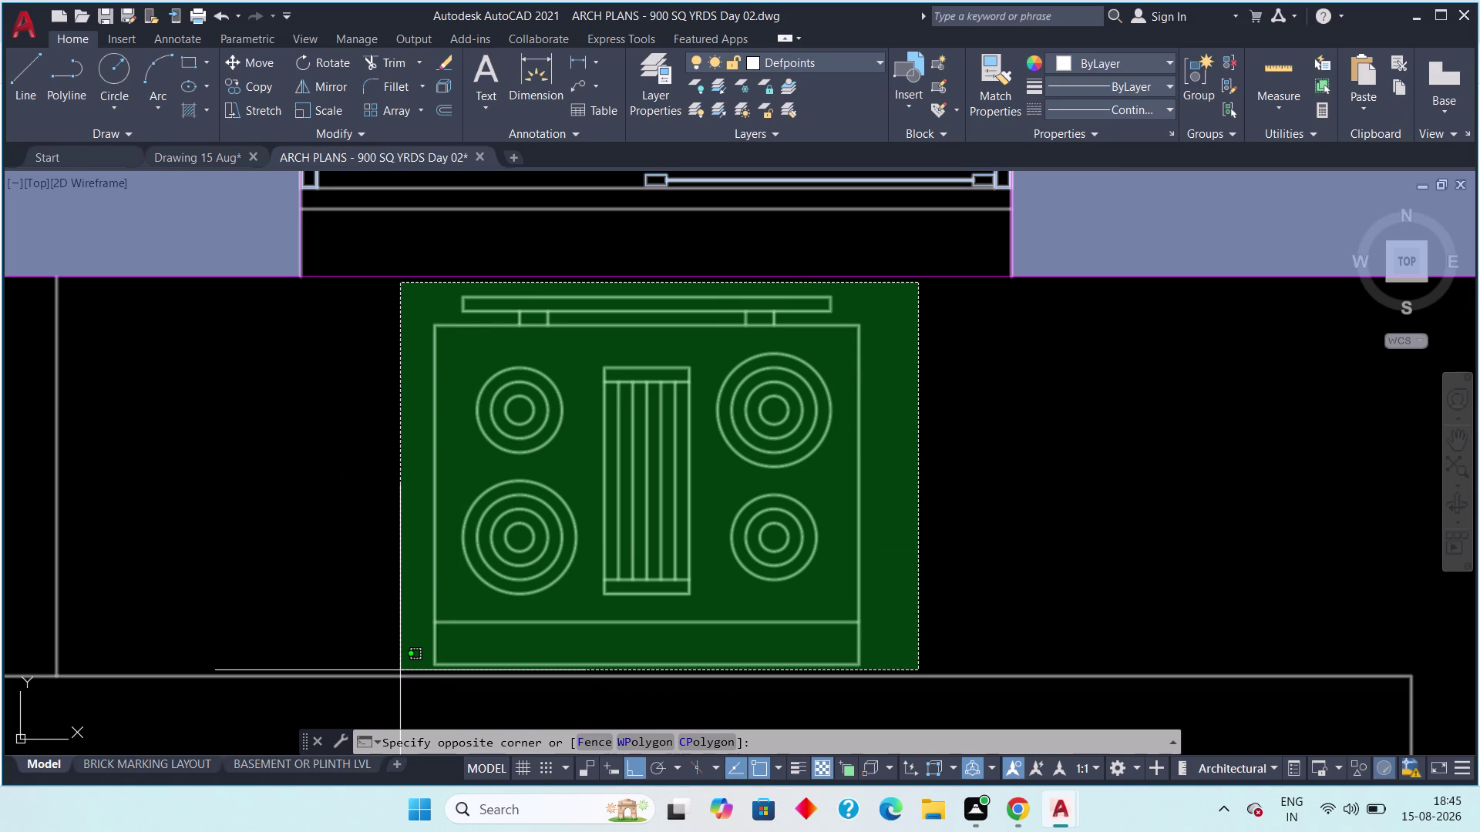
click(400, 670)
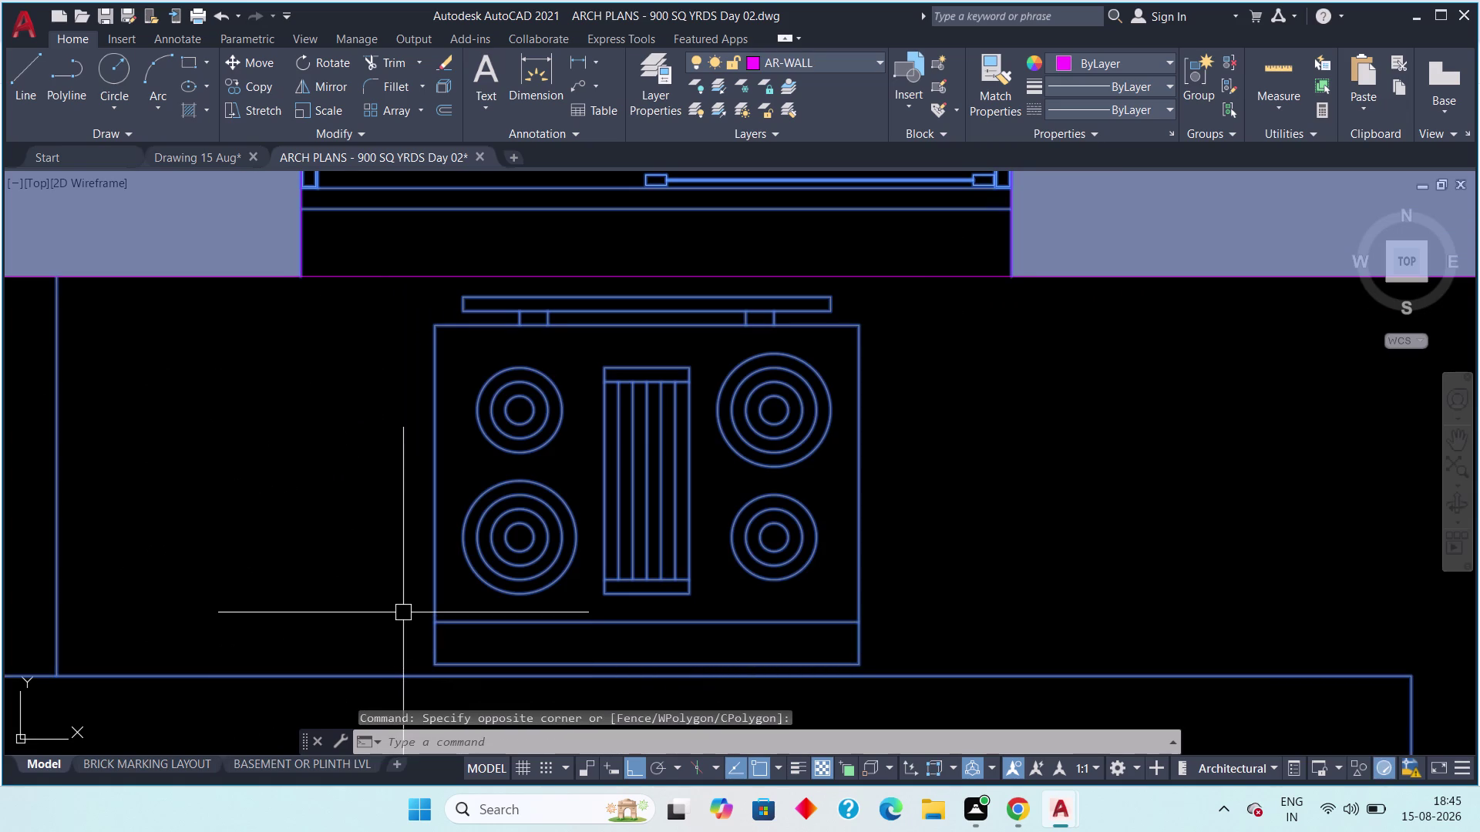
middle_drag(399, 611, 153, 669)
scroll(down, 3)
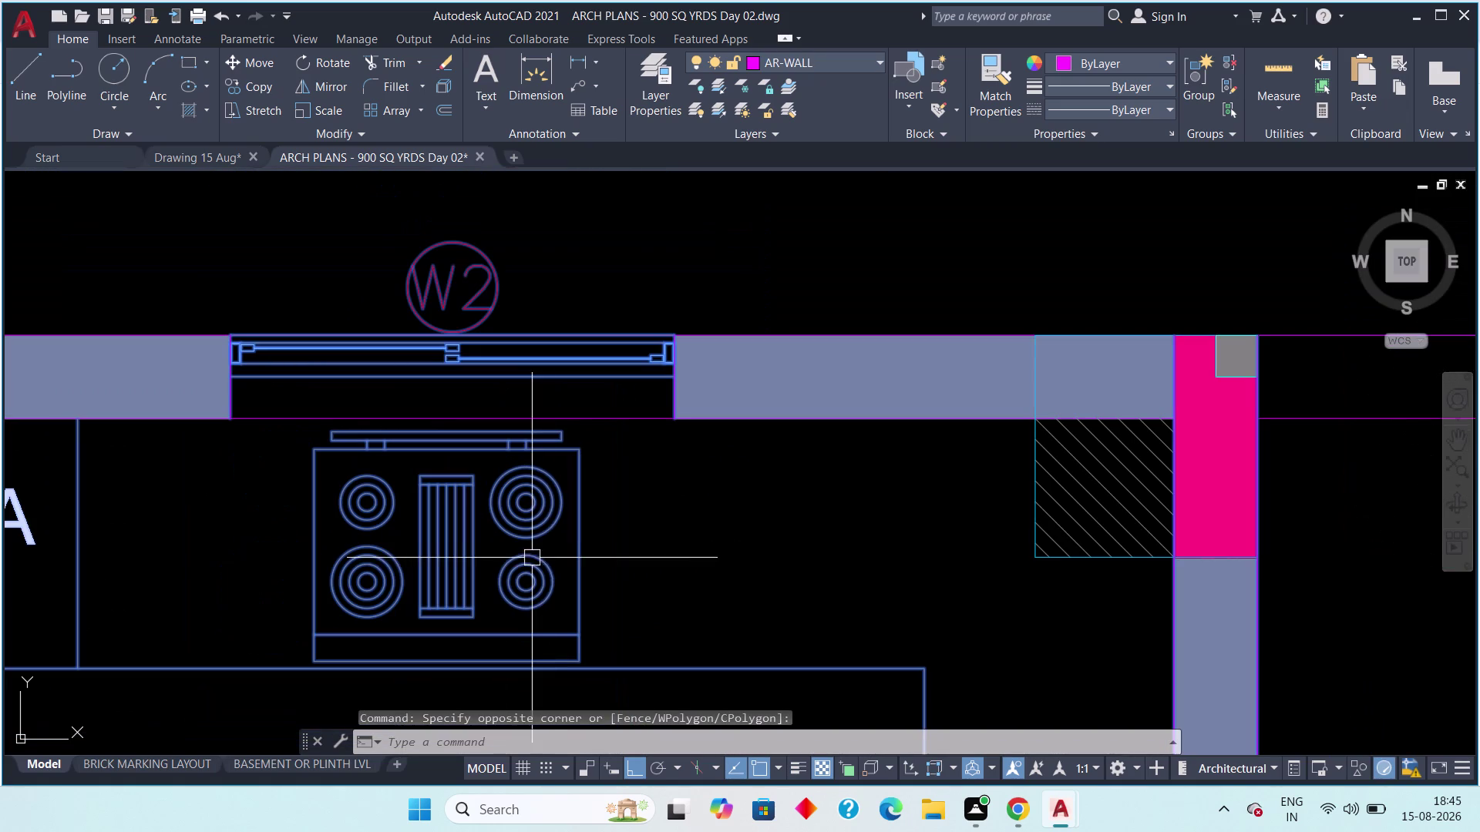